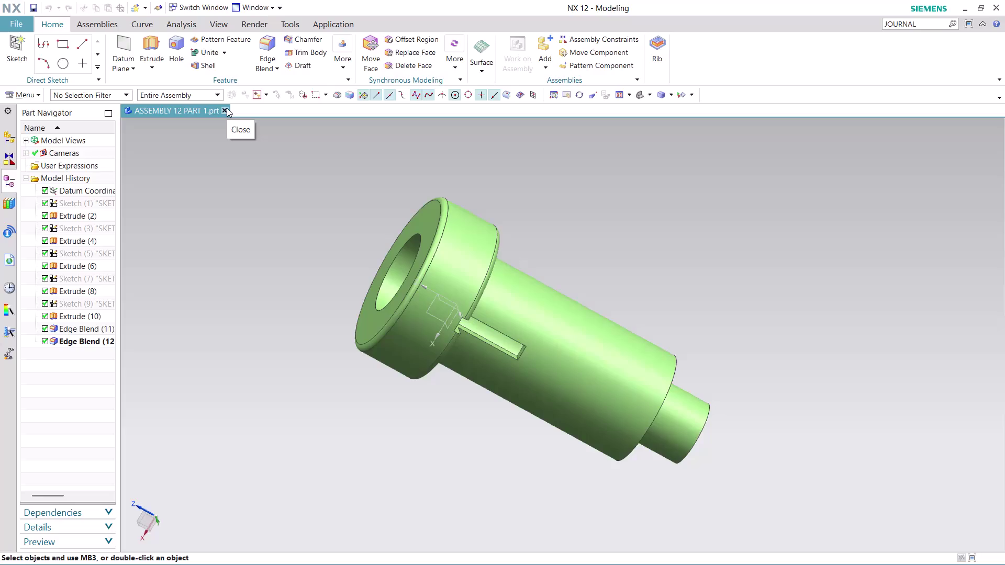
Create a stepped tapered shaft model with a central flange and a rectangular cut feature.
Close the previous shaft part and start Record Journal via Command Finder, dismissing the warning.
click(227, 107)
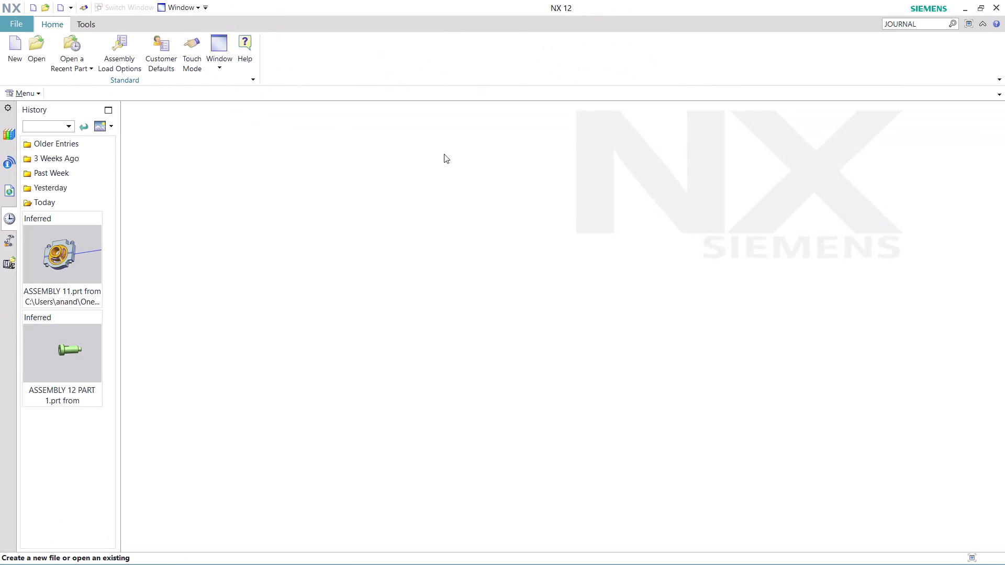
click(925, 20)
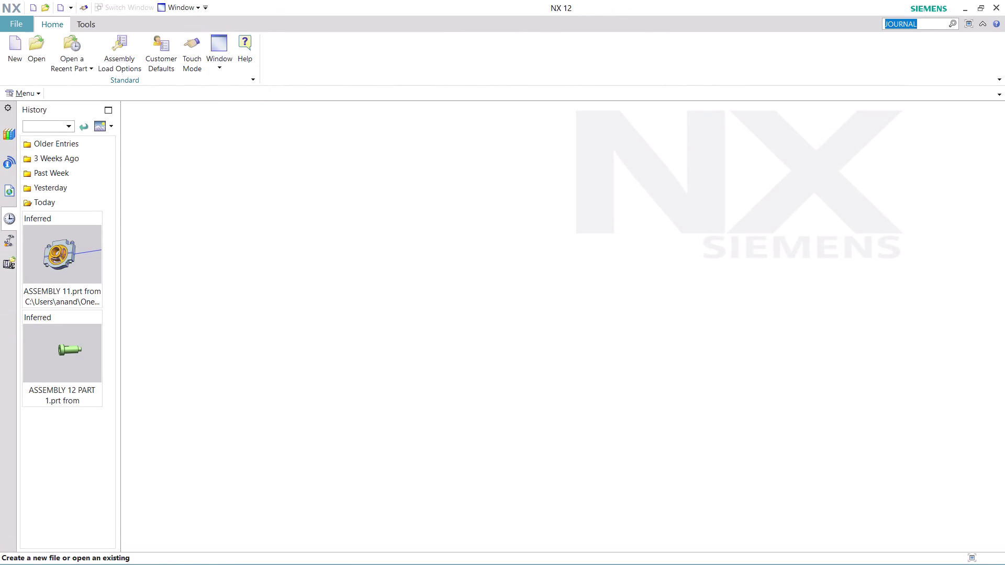
key(Return)
scroll(down, 3)
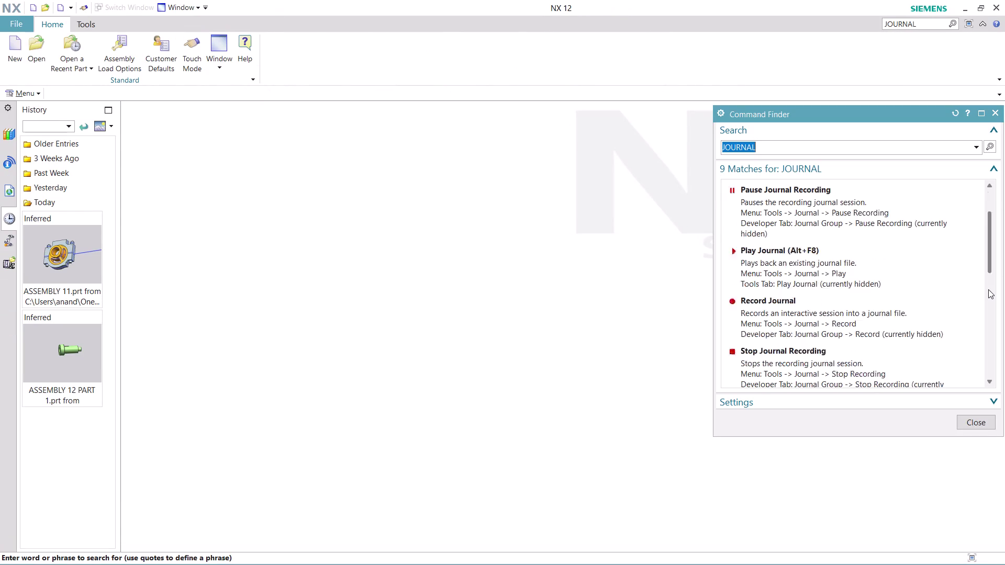
scroll(down, 3)
click(778, 213)
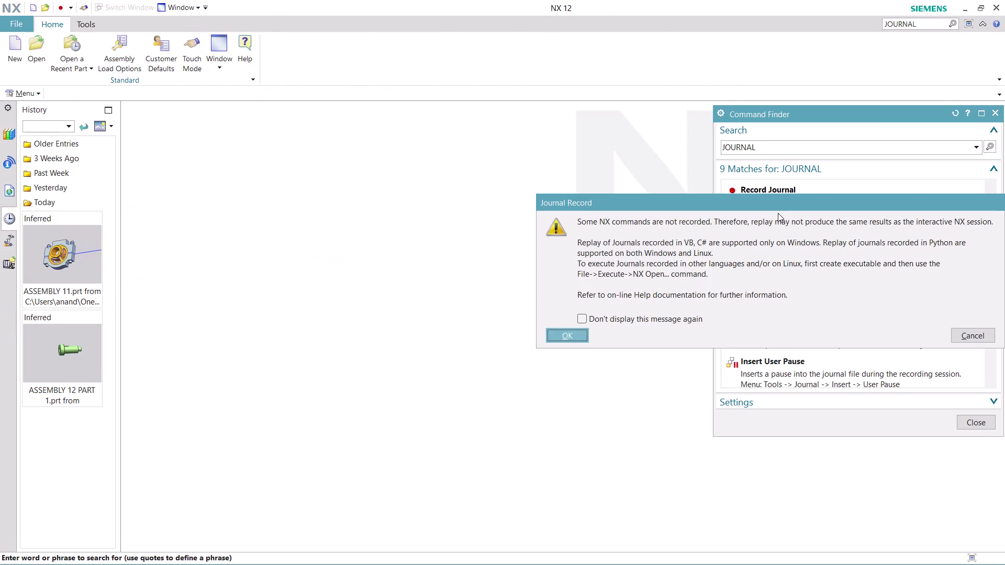
click(557, 332)
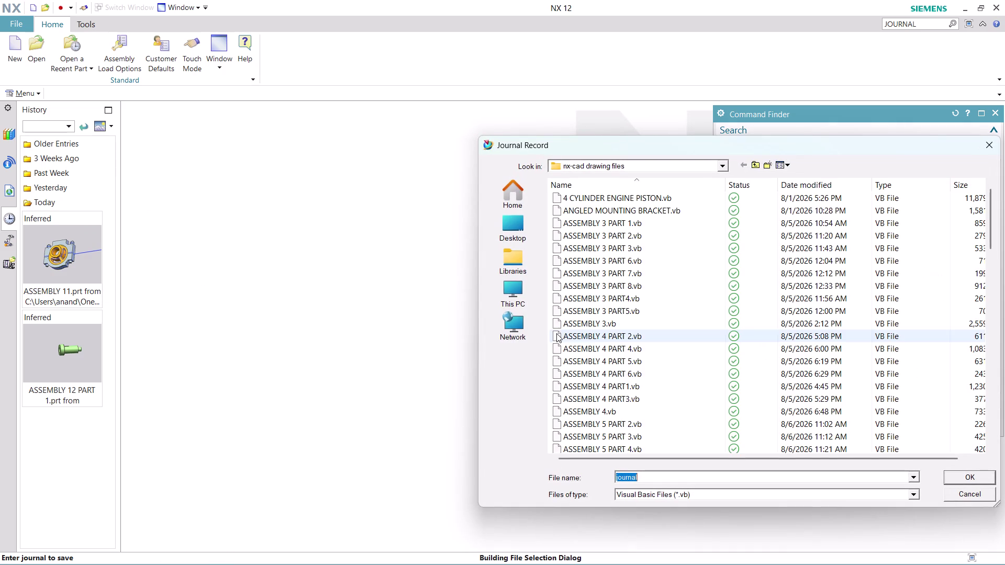
Name the journal file 'ASSEMBLY 12 PART 2' and close the search results.
text(ASS)
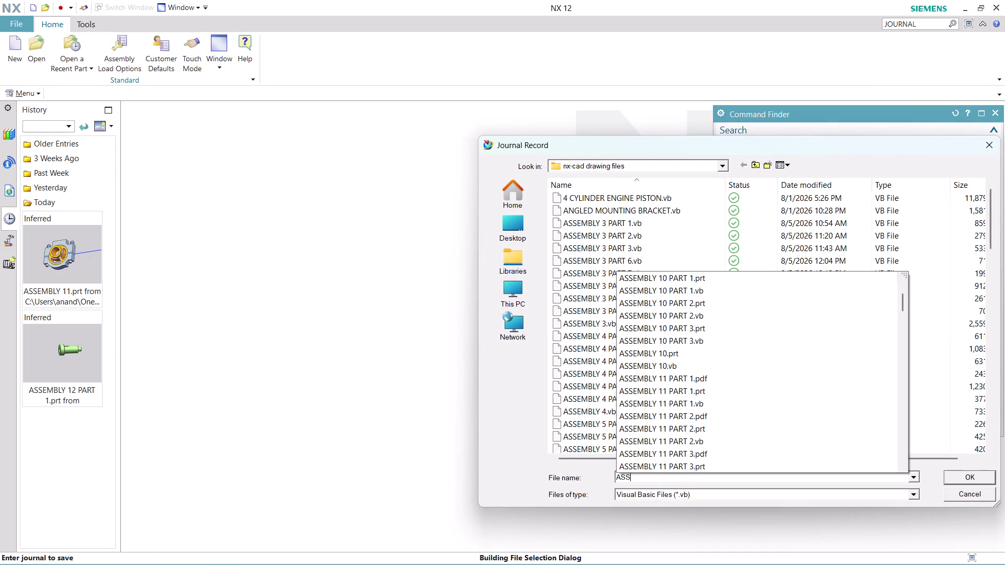
text(EMBLY)
key(space)
text(12)
key(space)
text(P)
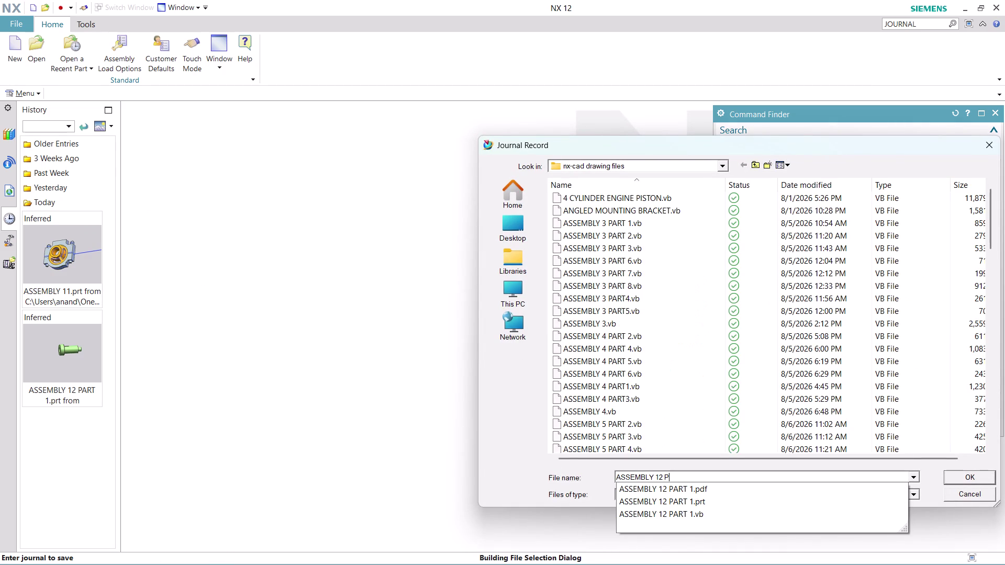
text(ART 2)
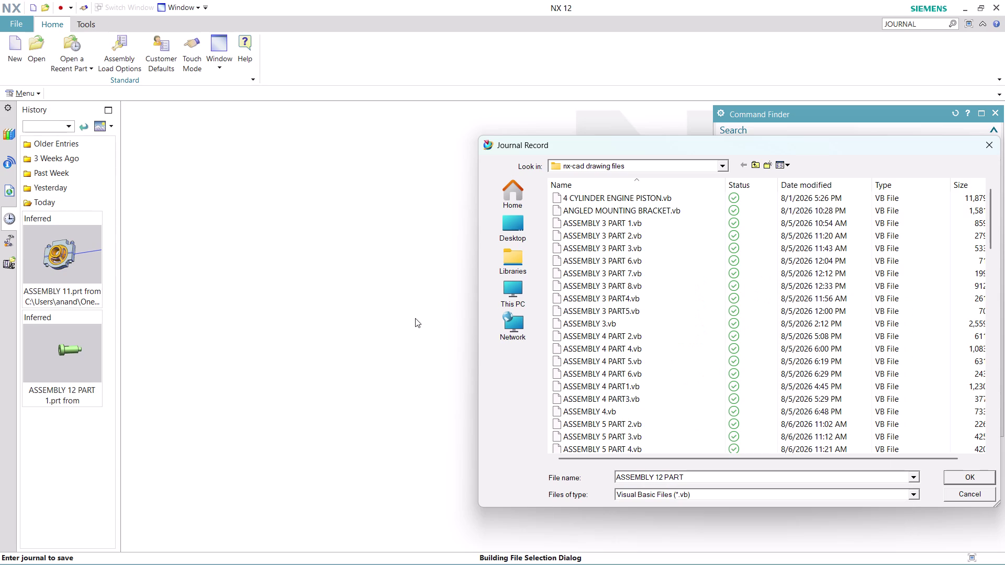
key(Return)
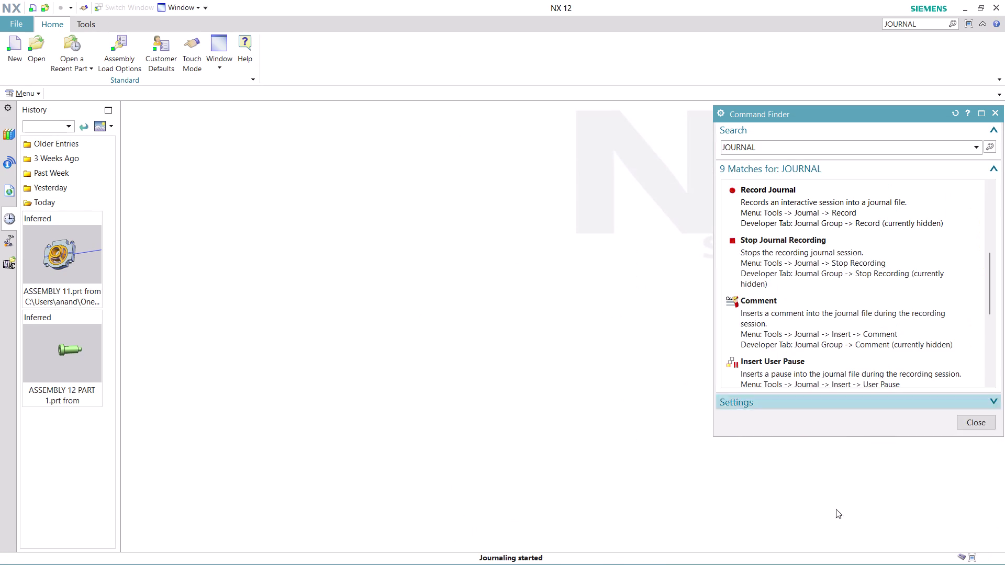
click(993, 421)
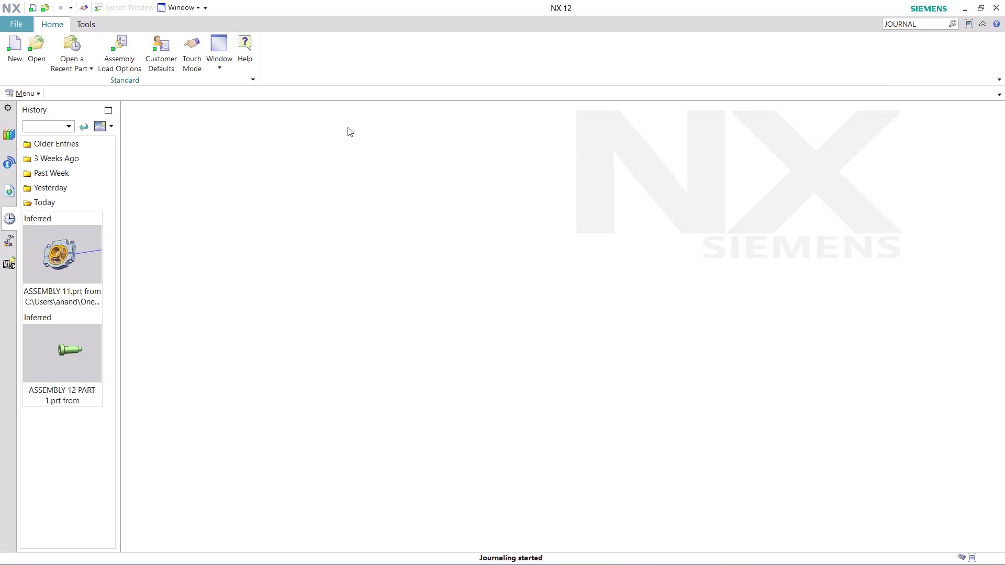
Create new millimetre part model8 from the Model template.
click(15, 54)
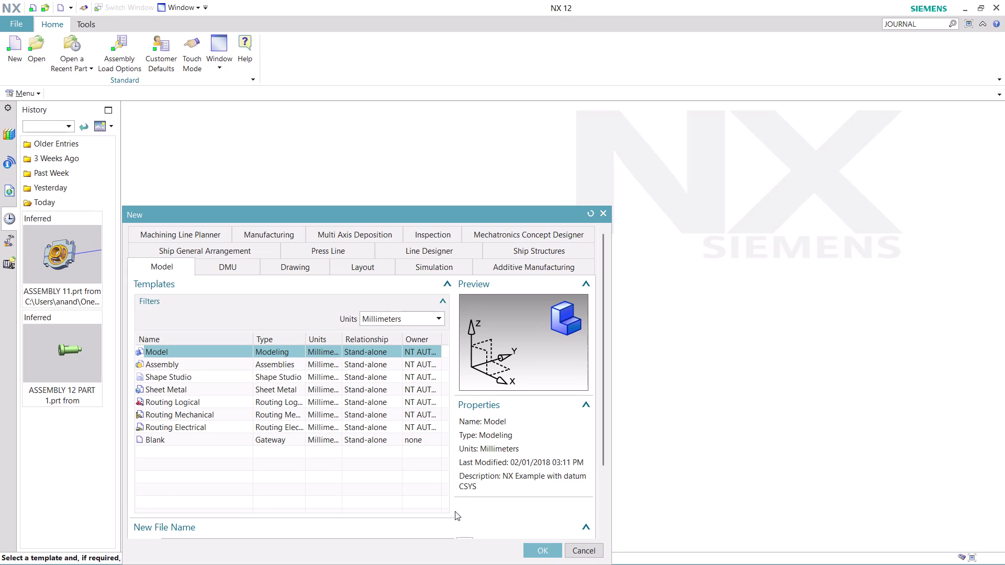
click(537, 549)
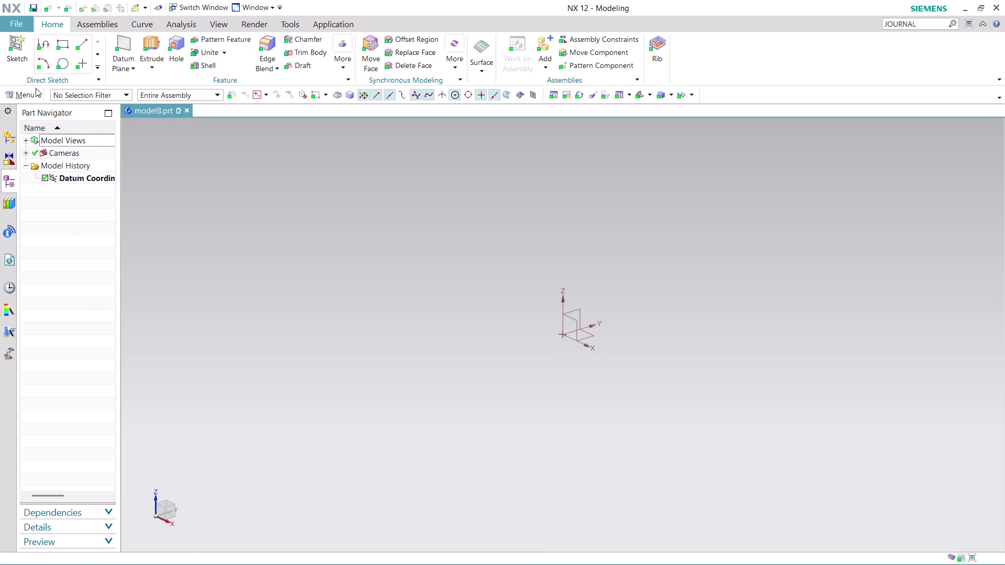
click(34, 94)
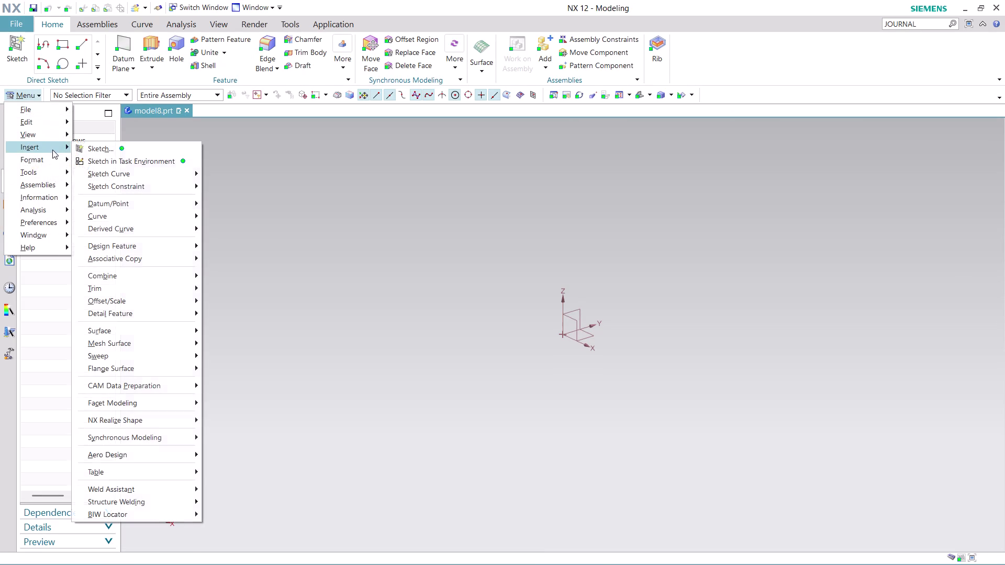
Place a new sketch on the XY plane, Y-axis oriented, origin at 0,0,0.
click(106, 160)
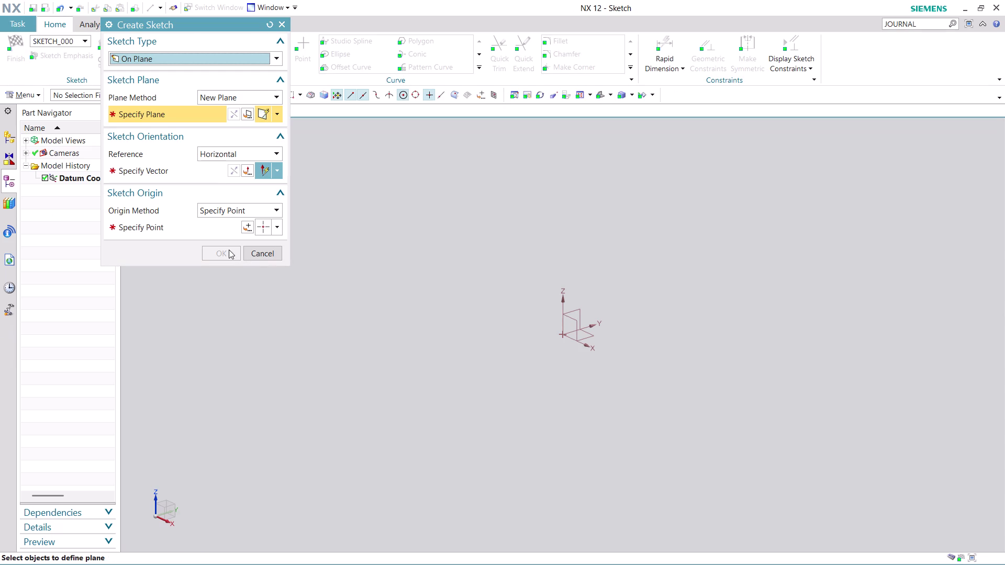
click(593, 338)
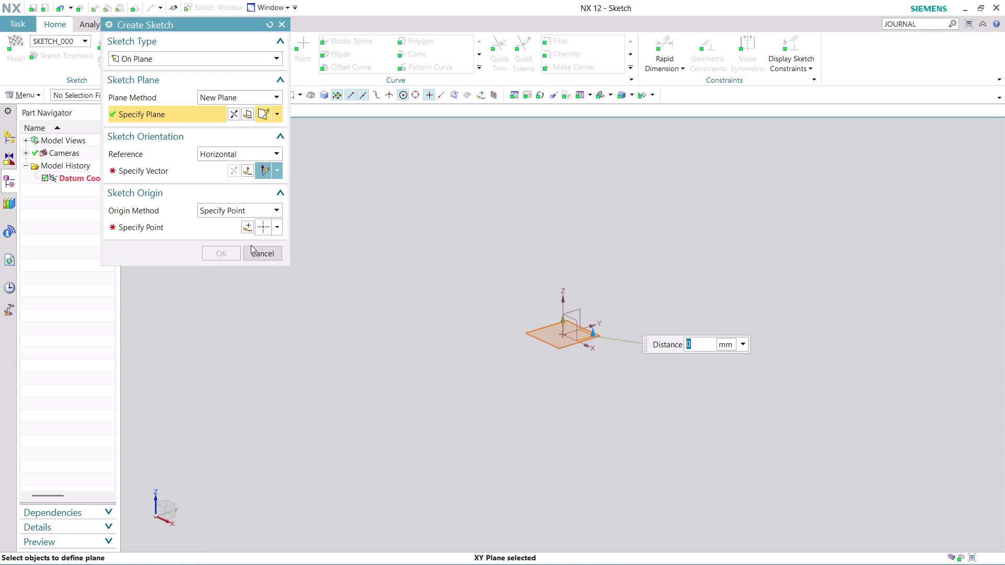
click(206, 176)
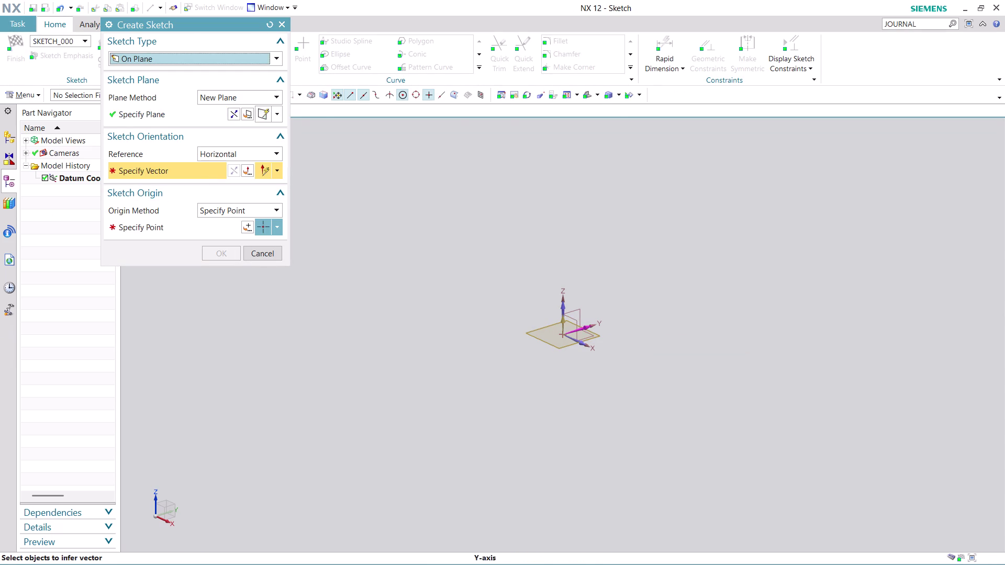
click(587, 329)
click(243, 229)
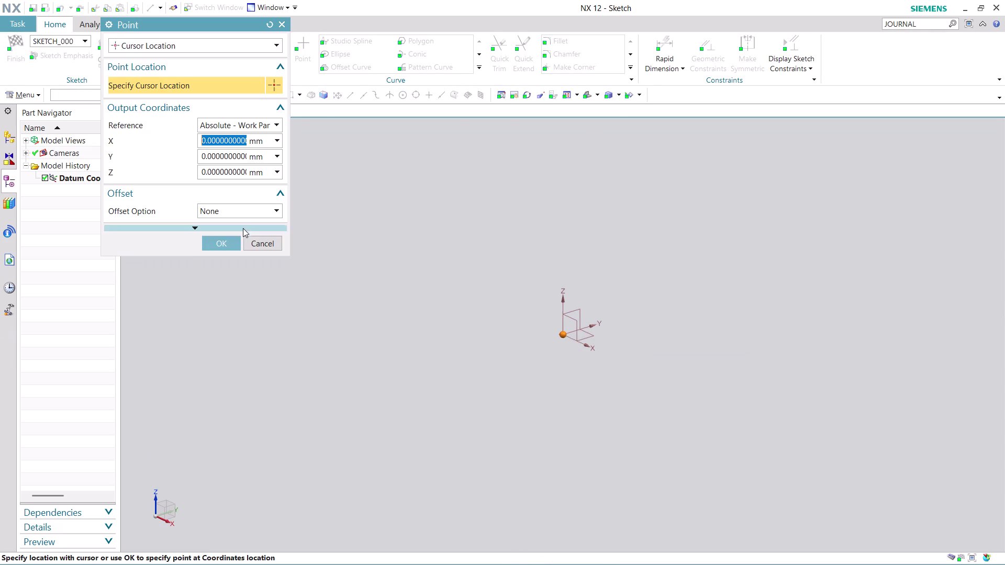
click(237, 244)
click(228, 250)
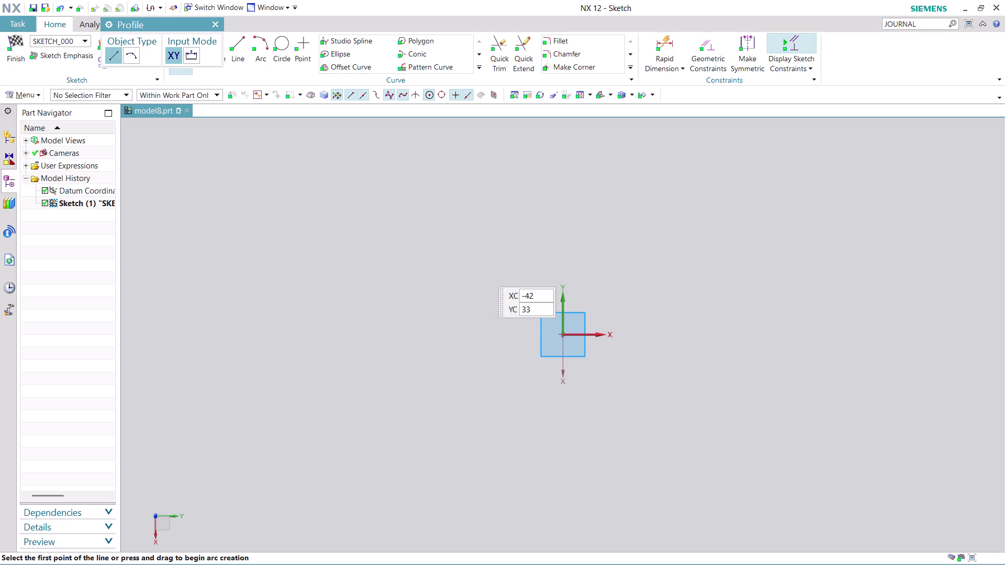
Draw a 44 mm diameter circle centred on the origin and finish the sketch.
click(287, 48)
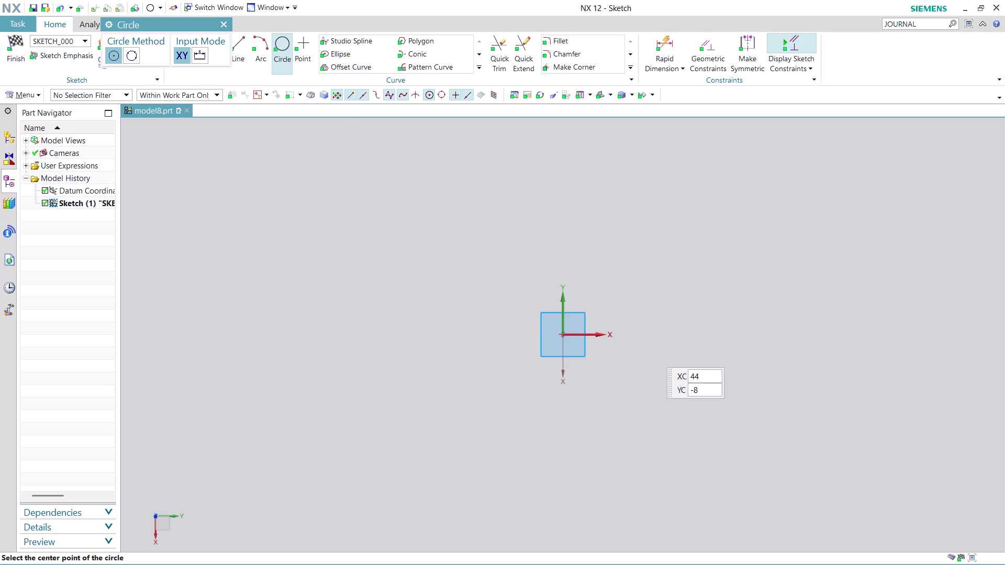
click(563, 335)
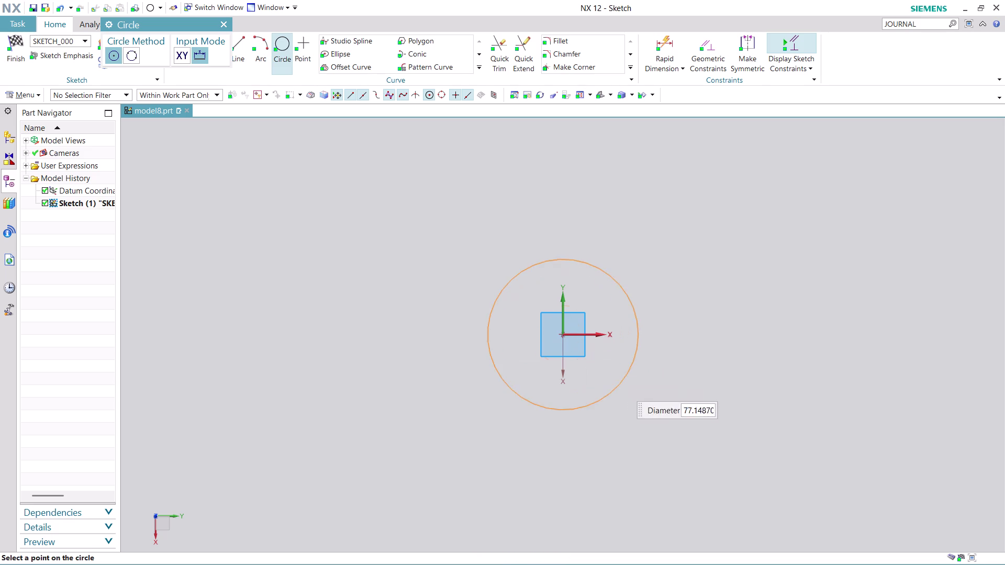
text(44)
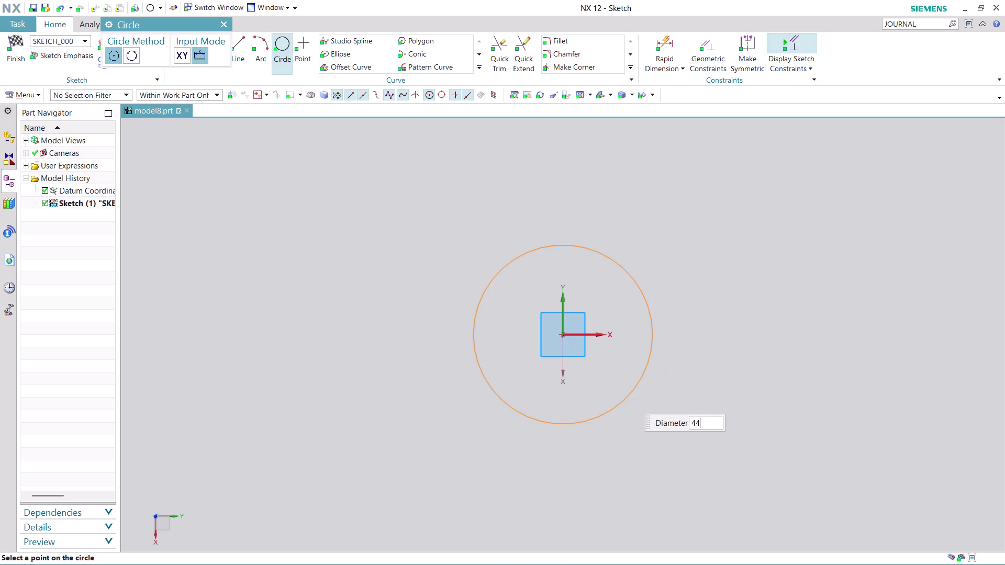
key(Return)
key(Escape)
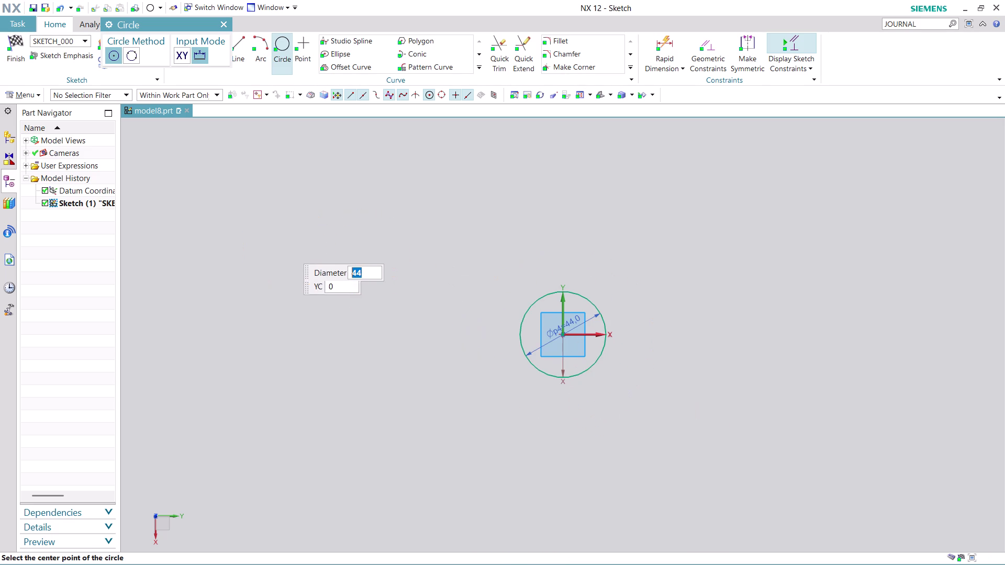
click(8, 60)
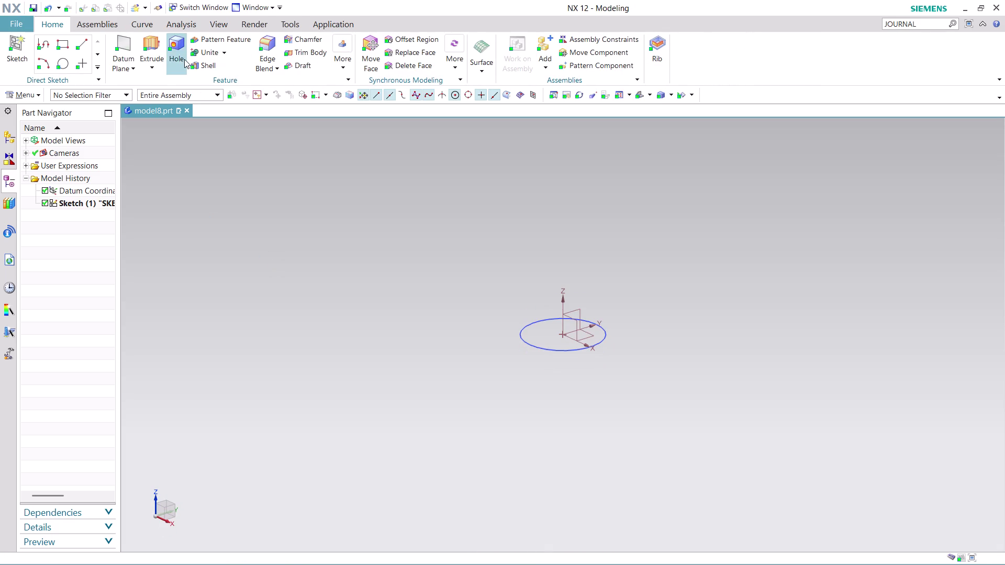
click(153, 41)
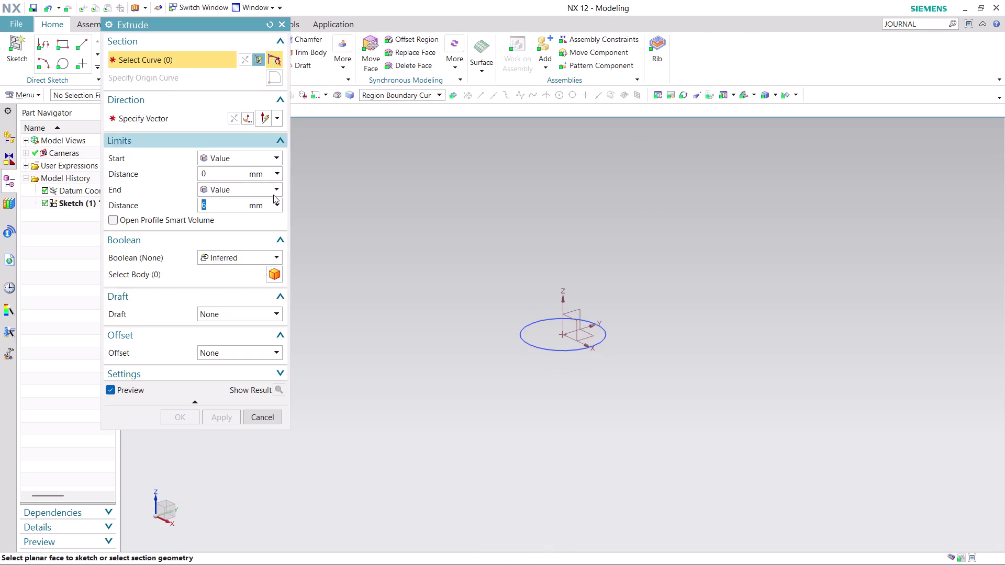
Extrude the 44 mm circle with length 12 into a disc, then orbit to view its top.
click(541, 335)
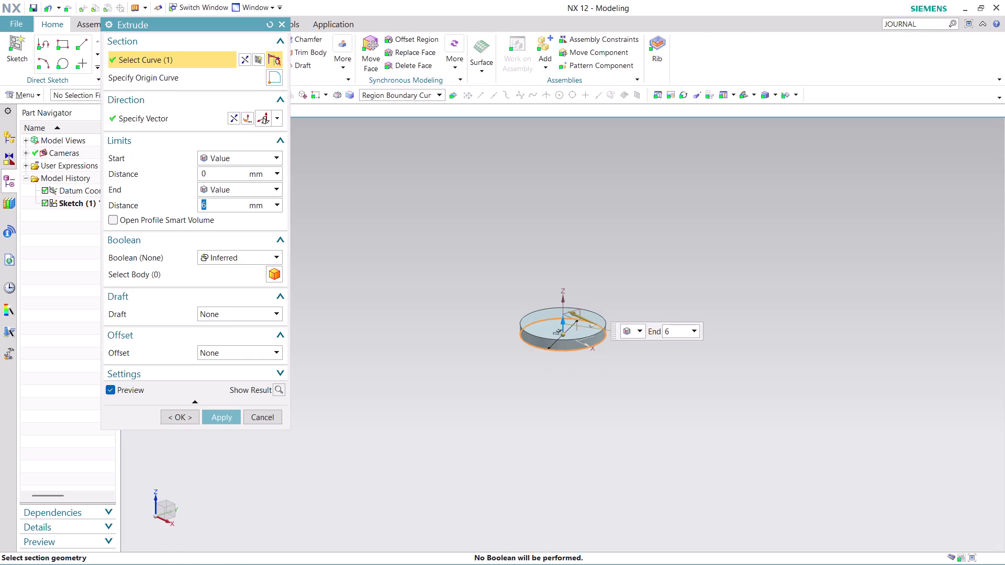
text(12)
click(233, 417)
click(256, 417)
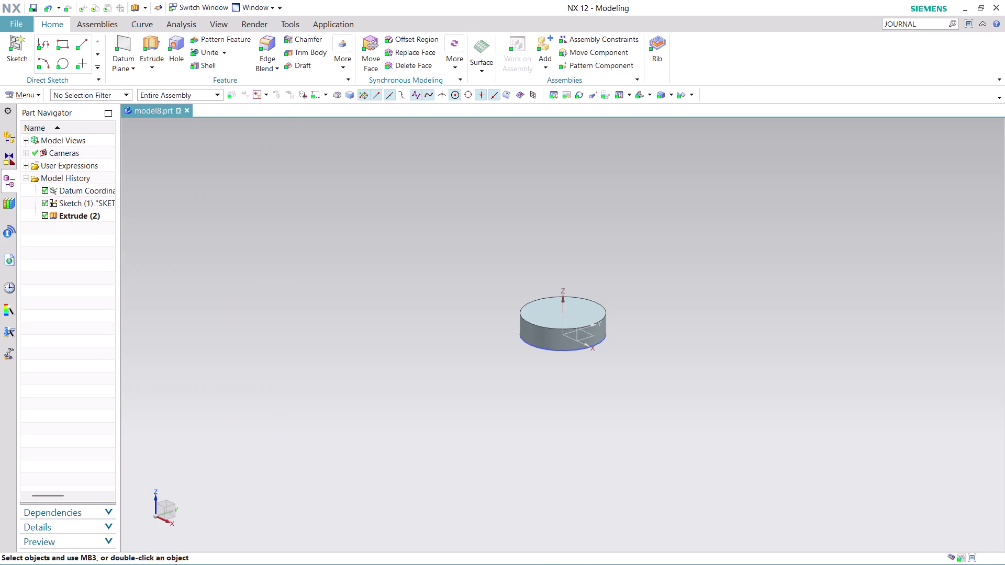
middle_drag(657, 346, 667, 243)
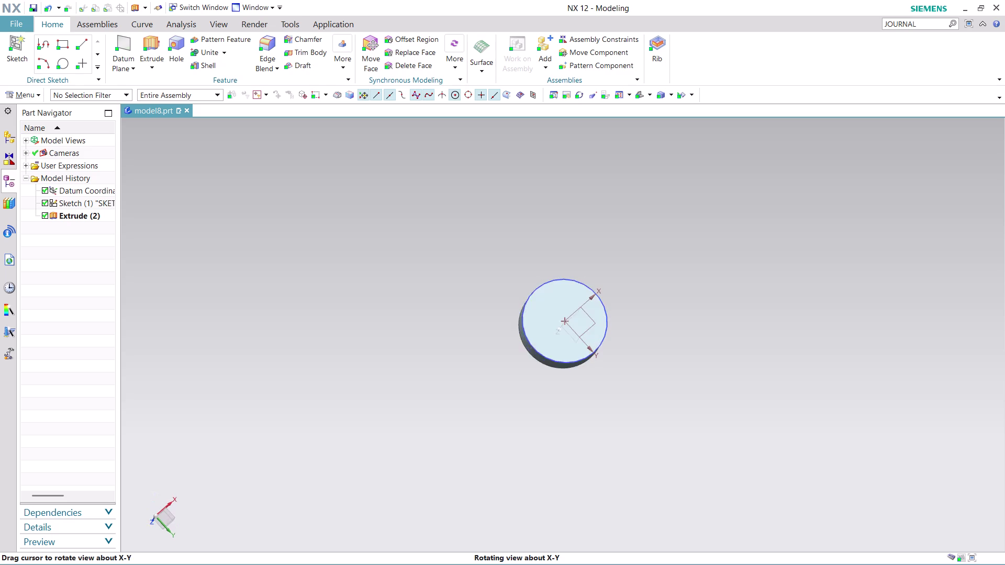
Zoom onto the disc's top face and start the Direct Sketch circle command.
middle_drag(667, 242, 668, 235)
scroll(up, 3)
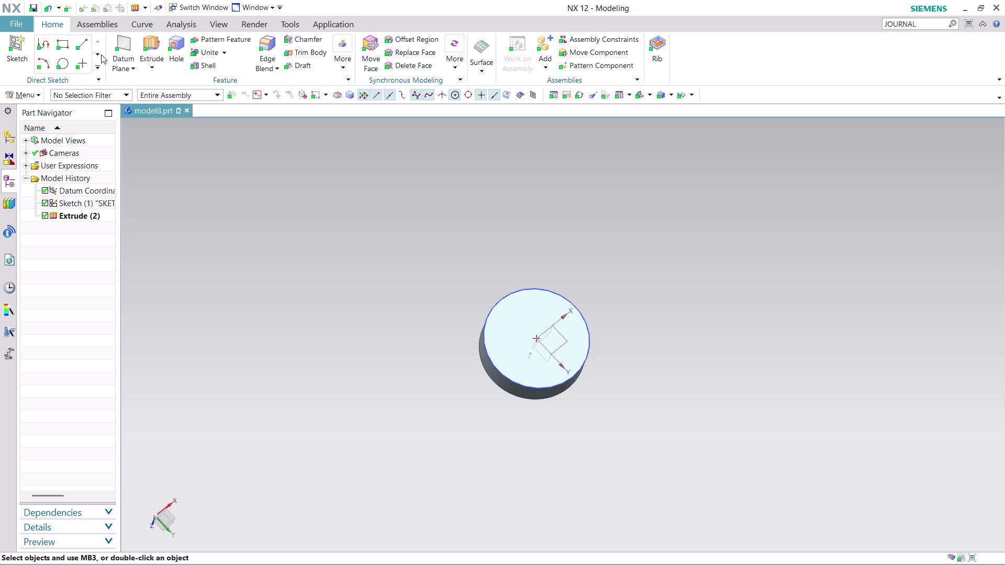
click(62, 61)
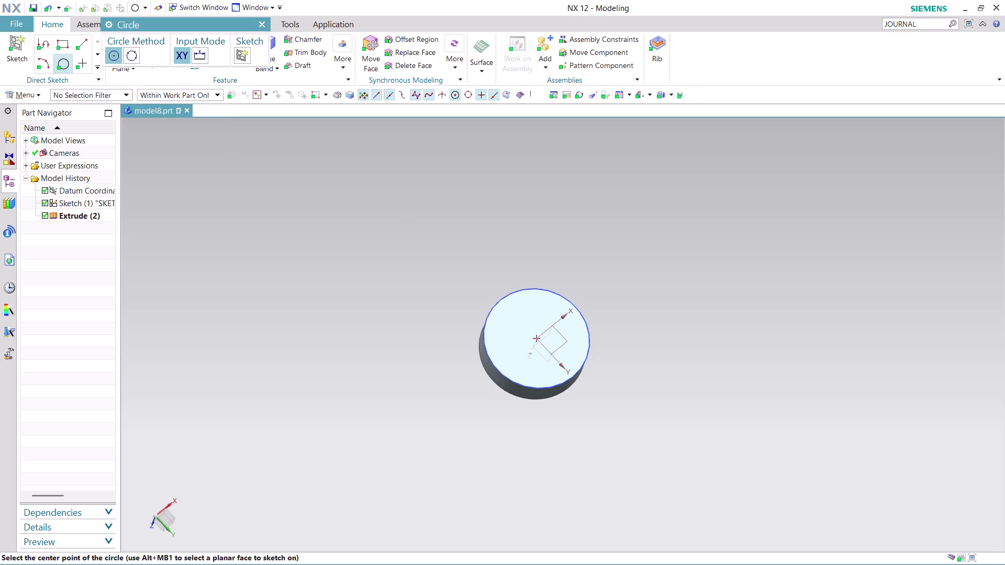
On the disc's top face, draw a 32 mm circle at the origin and finish Sketch (3).
scroll(up, 3)
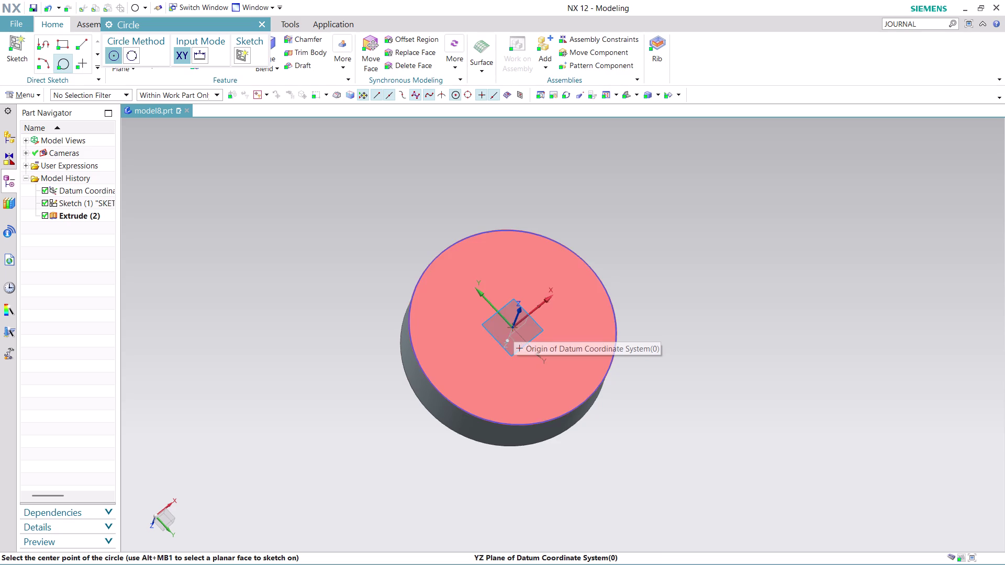
click(514, 328)
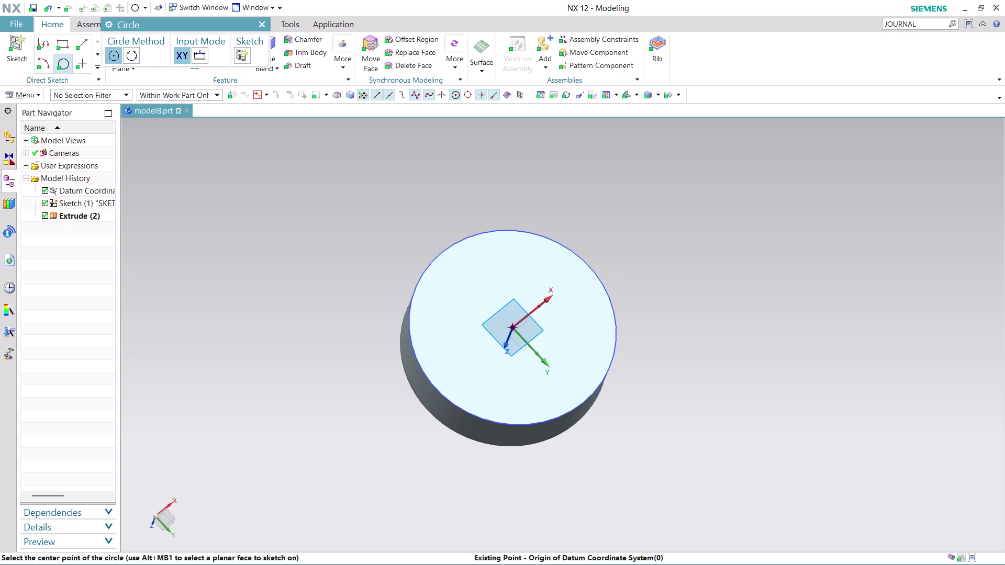
click(572, 340)
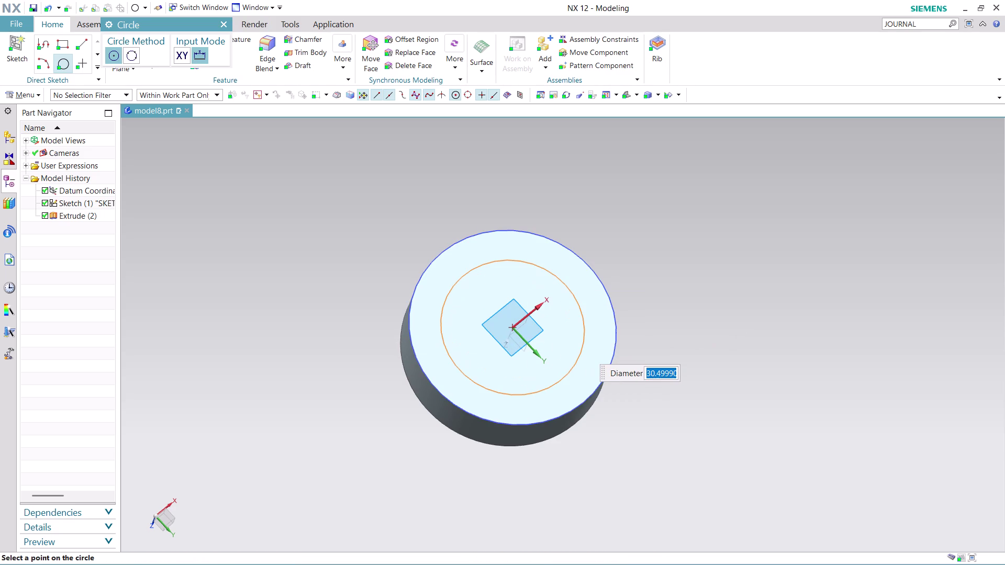
text(32)
key(Return)
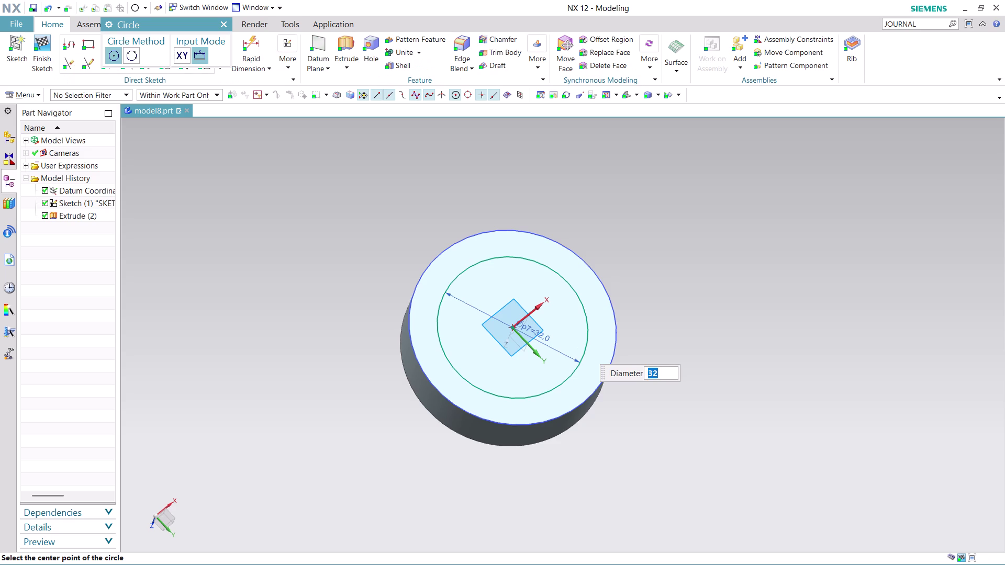
key(Escape)
key(Escape)
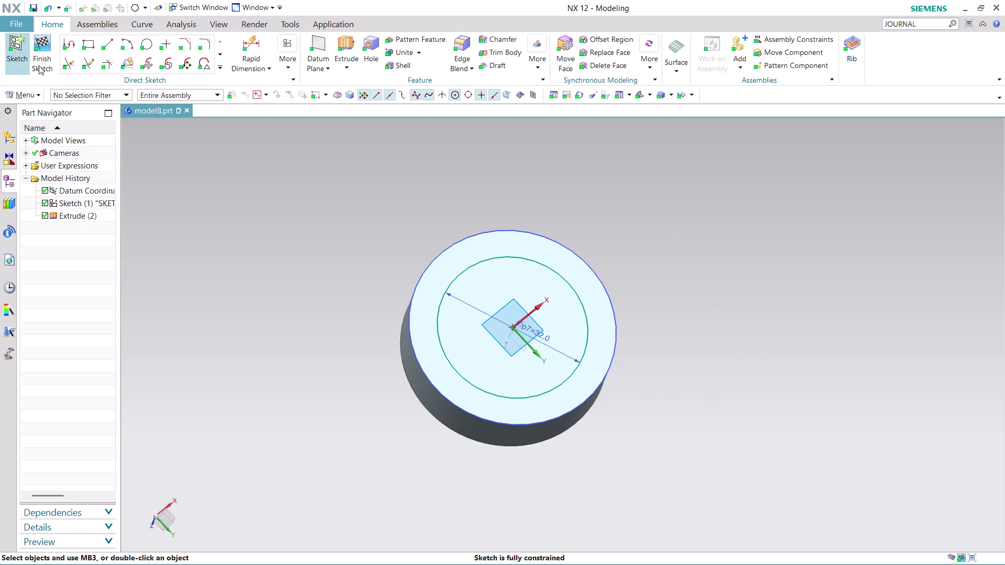
click(48, 62)
Extrude the 32 mm circle to distance 89-12 (77 mm), united with the disc.
click(156, 52)
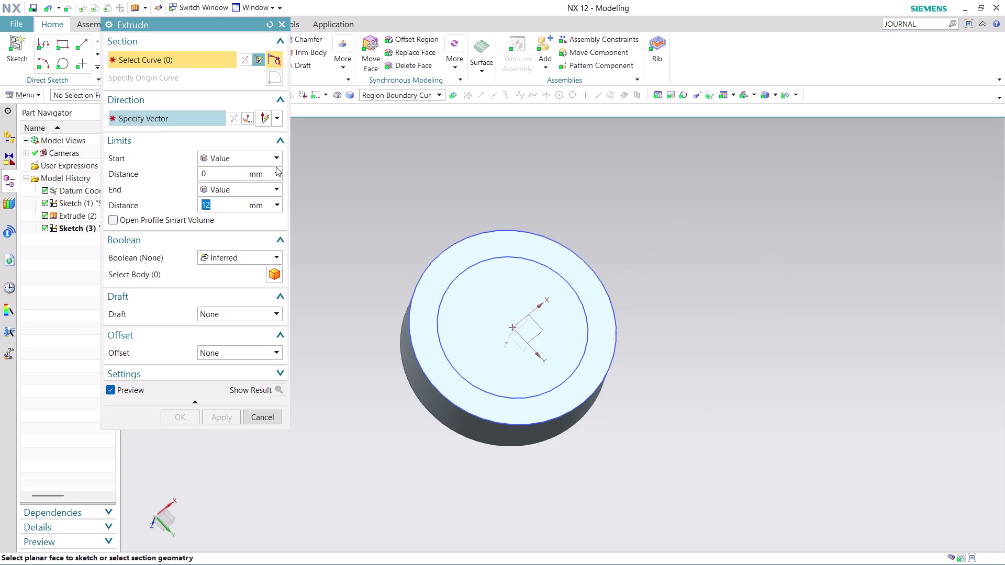
click(494, 332)
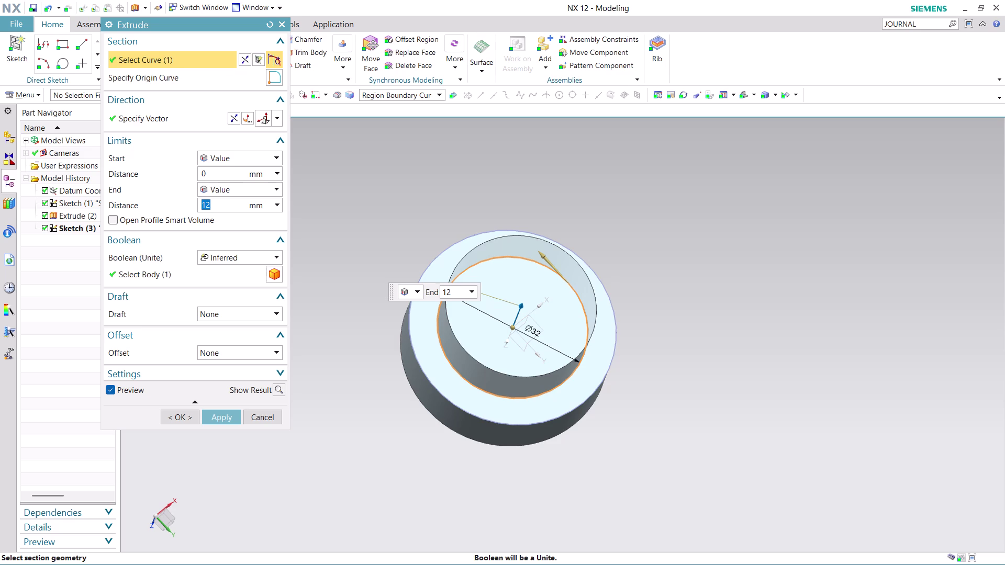
text(89-1)
text(2)
key(Return)
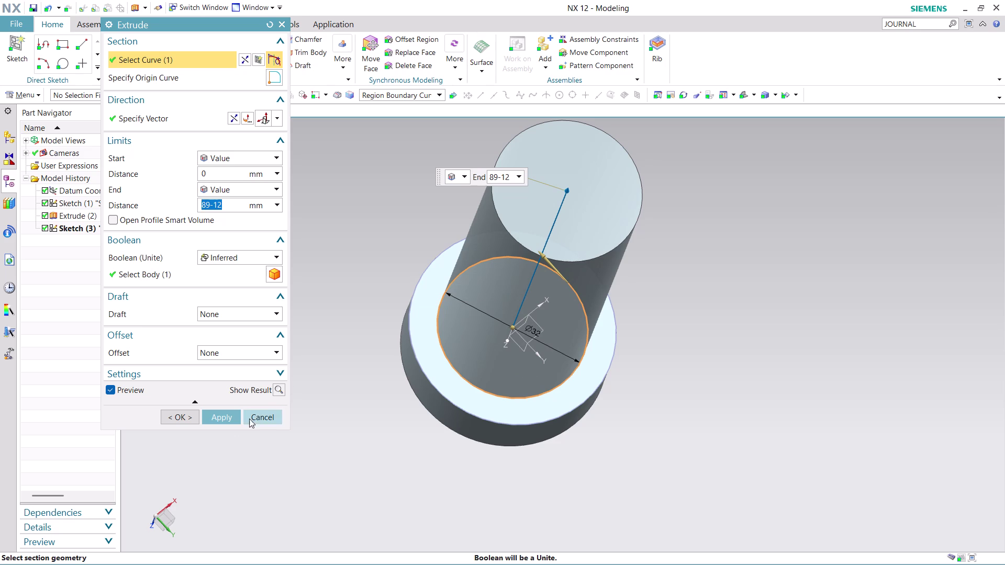
click(232, 416)
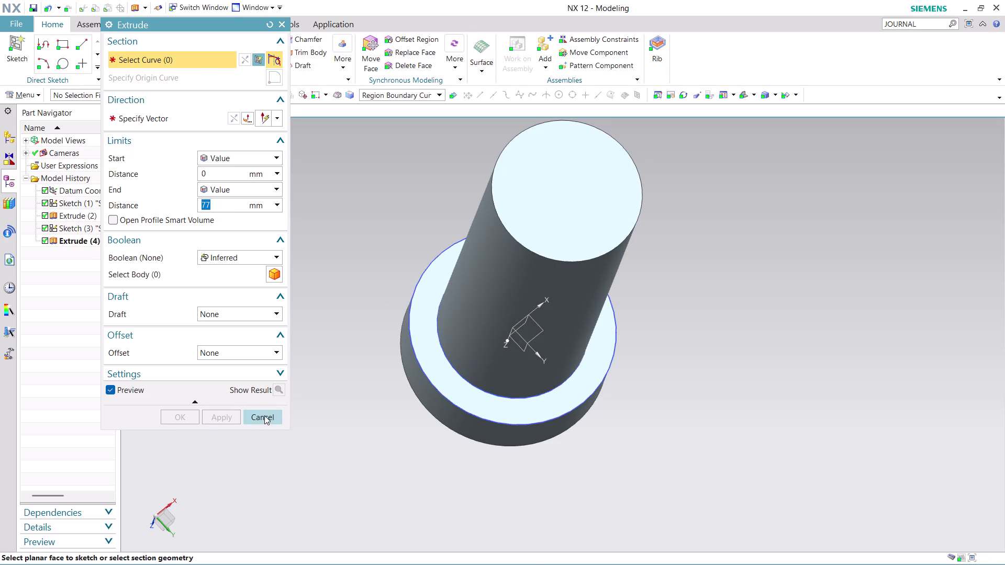
Cancel the Extrude dialog and orbit the shaft so the flange end faces the viewer.
click(264, 416)
middle_drag(718, 229, 755, 281)
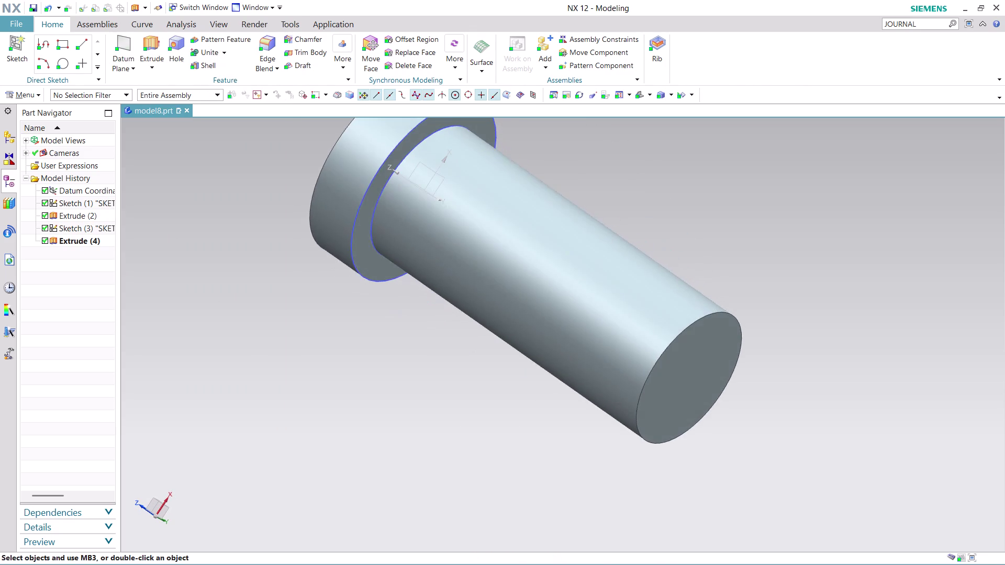
scroll(down, 3)
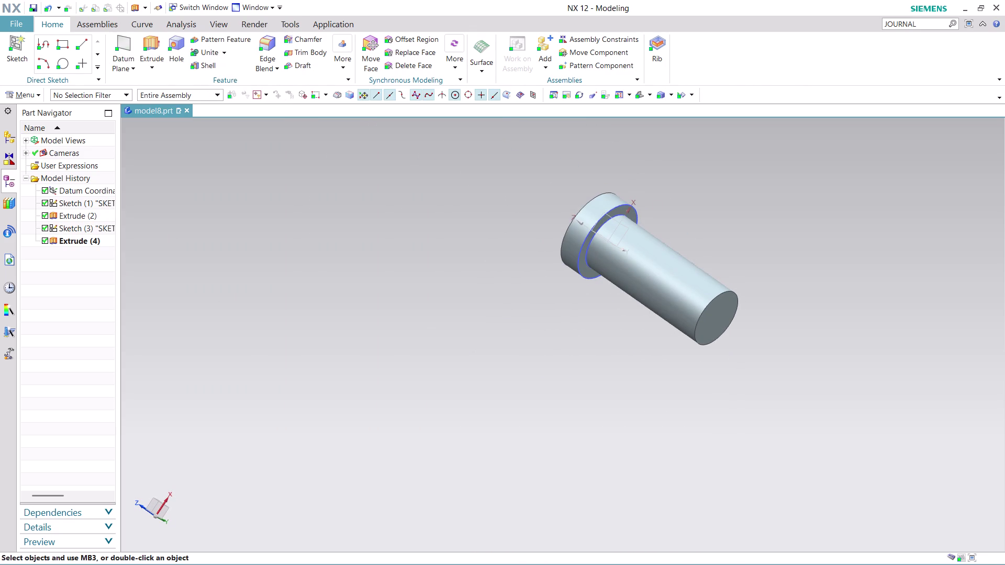
scroll(down, 3)
scroll(up, 3)
middle_drag(693, 238, 708, 304)
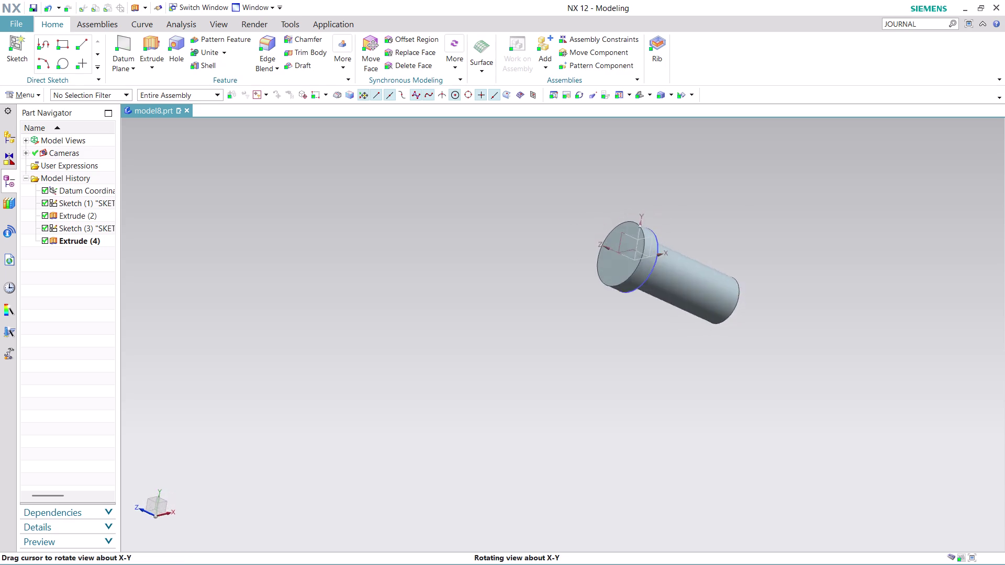
middle_drag(709, 304, 710, 329)
scroll(up, 3)
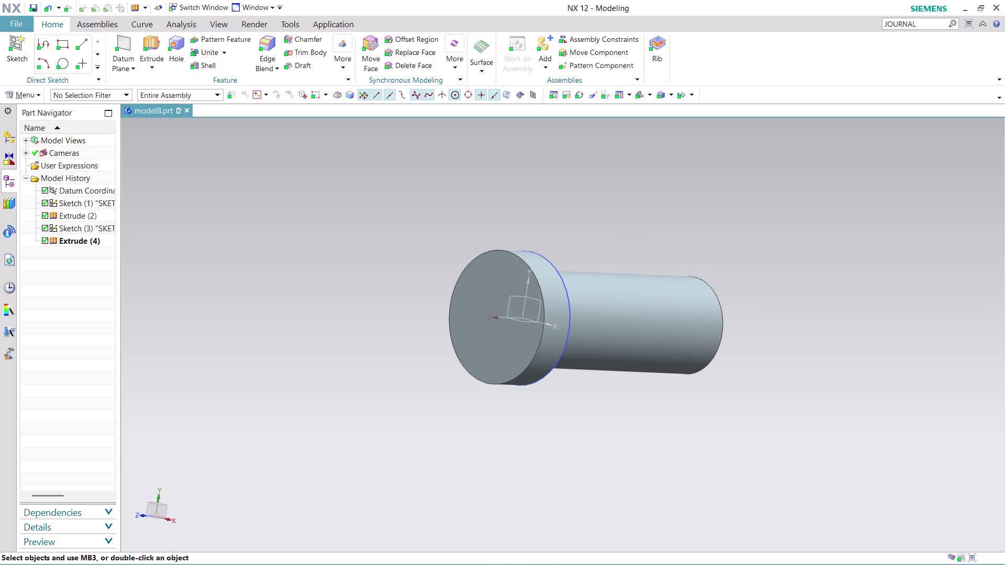
click(31, 90)
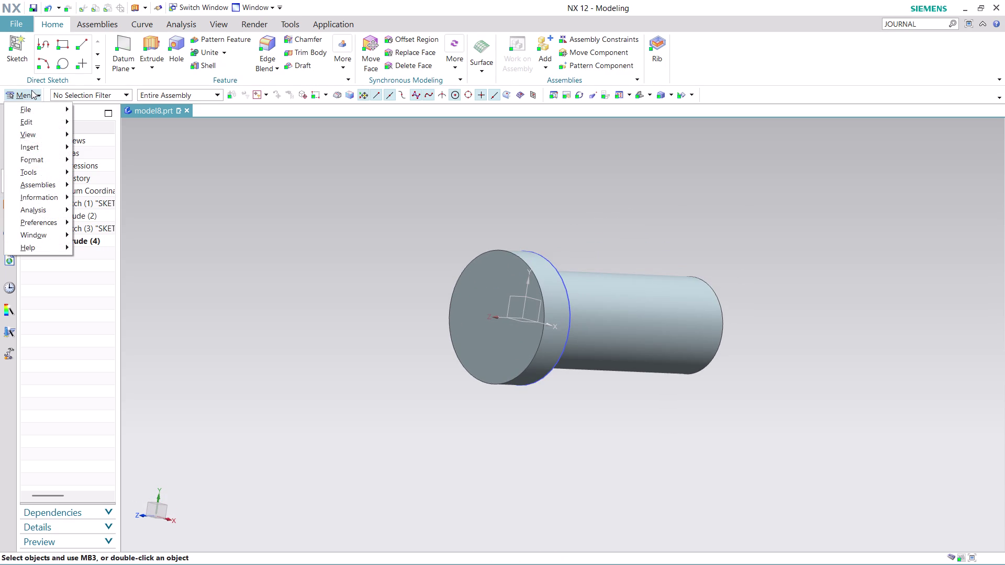
Place Sketch (5) on the flange end face, horizontally oriented, origin at 0,0,0.
click(122, 160)
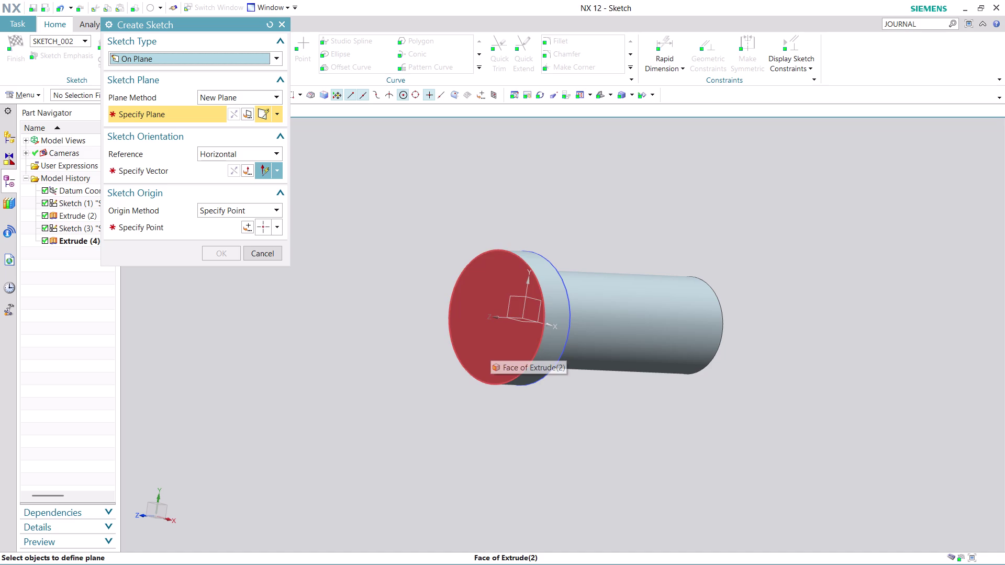
click(490, 347)
click(179, 171)
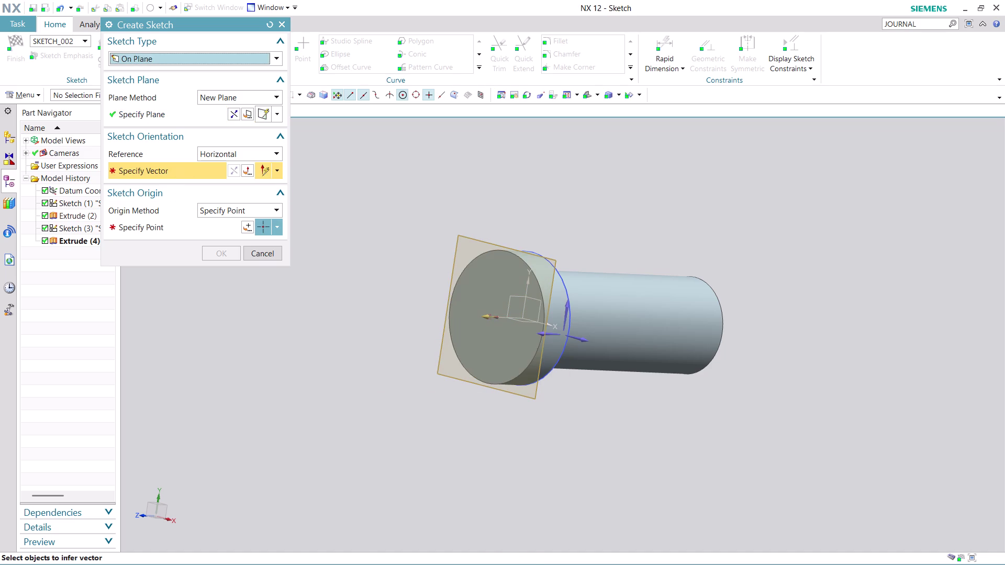
click(573, 338)
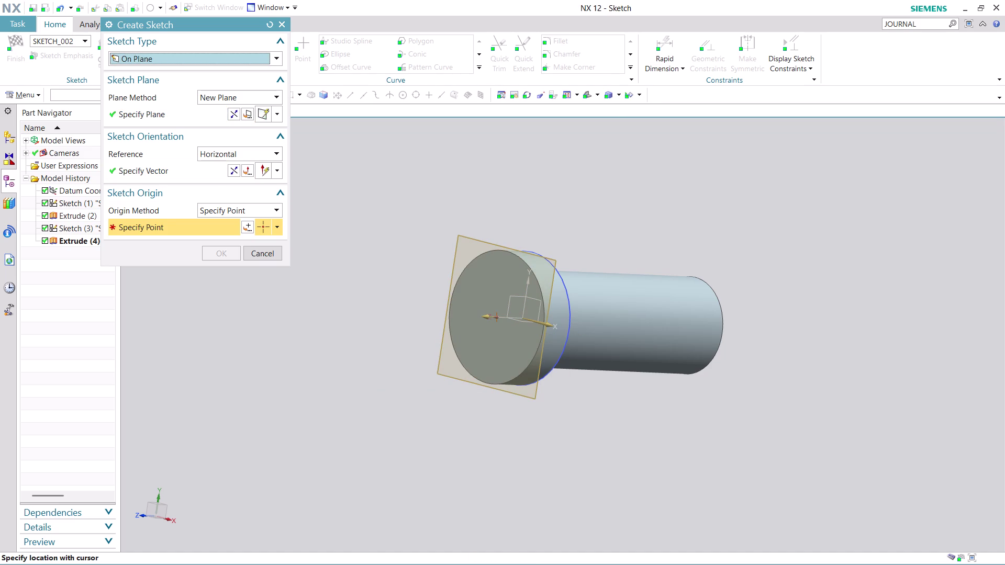
click(244, 229)
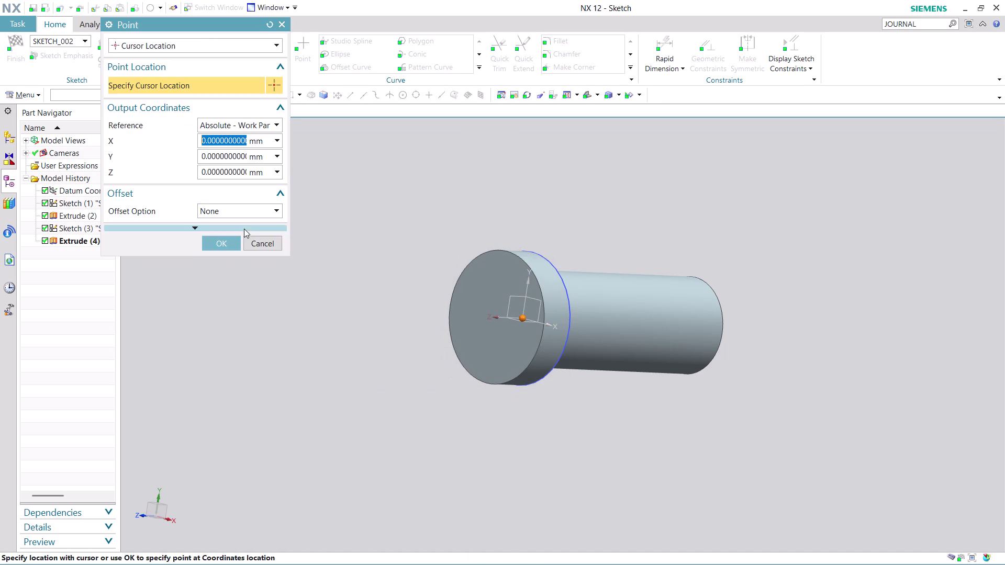
click(231, 244)
click(222, 249)
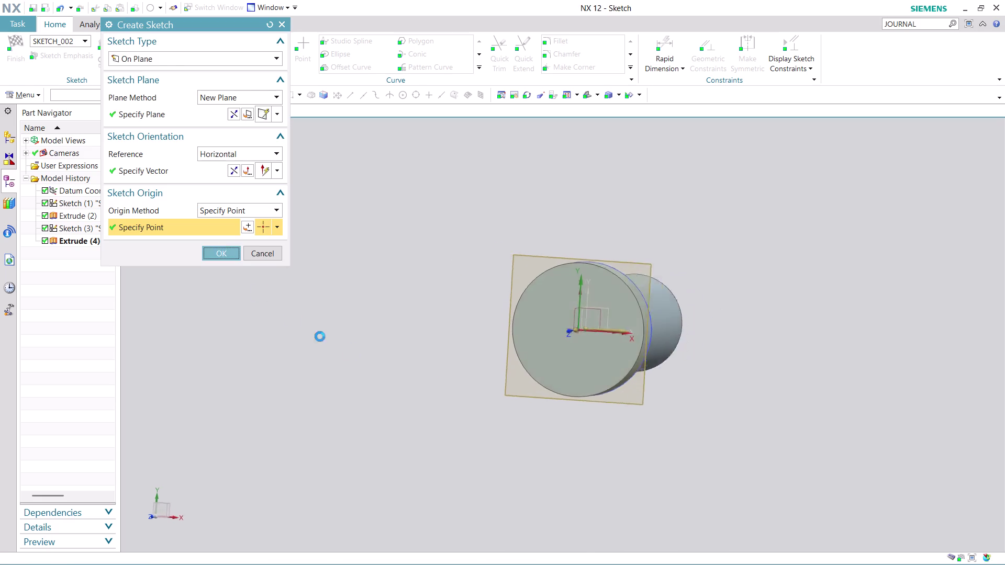
scroll(up, 3)
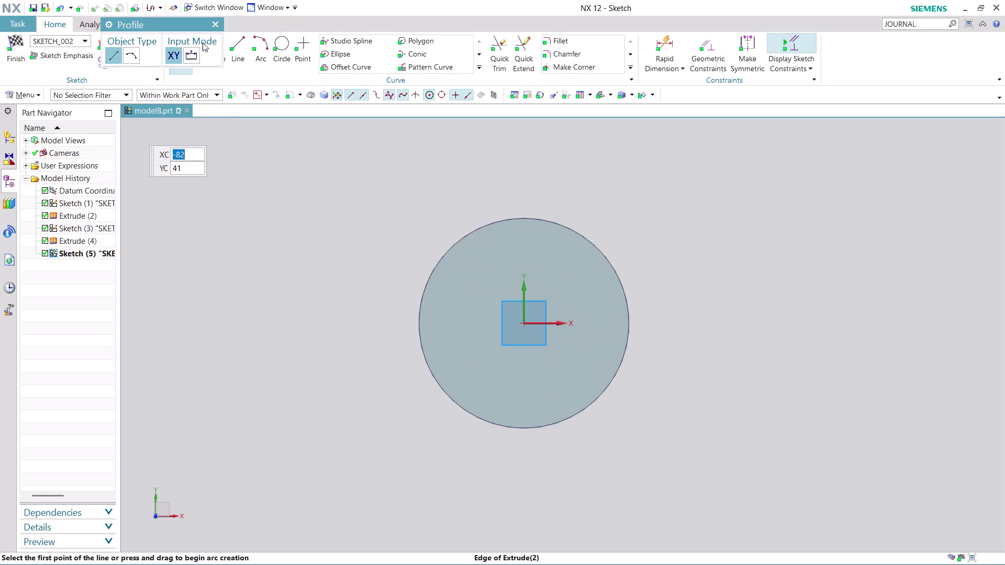
Draw a 25 mm diameter circle centred on the flange face and finish the sketch.
click(283, 39)
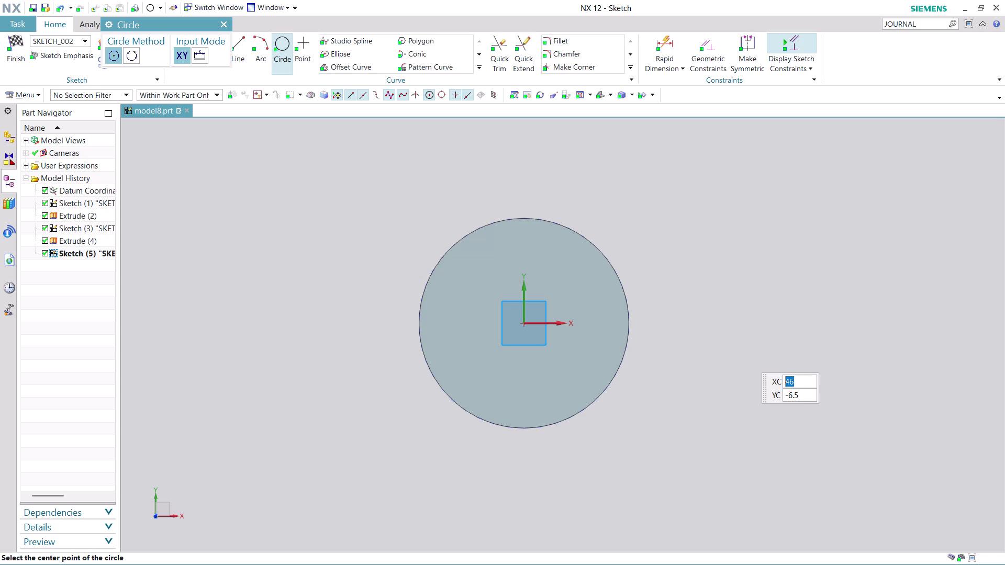
scroll(up, 3)
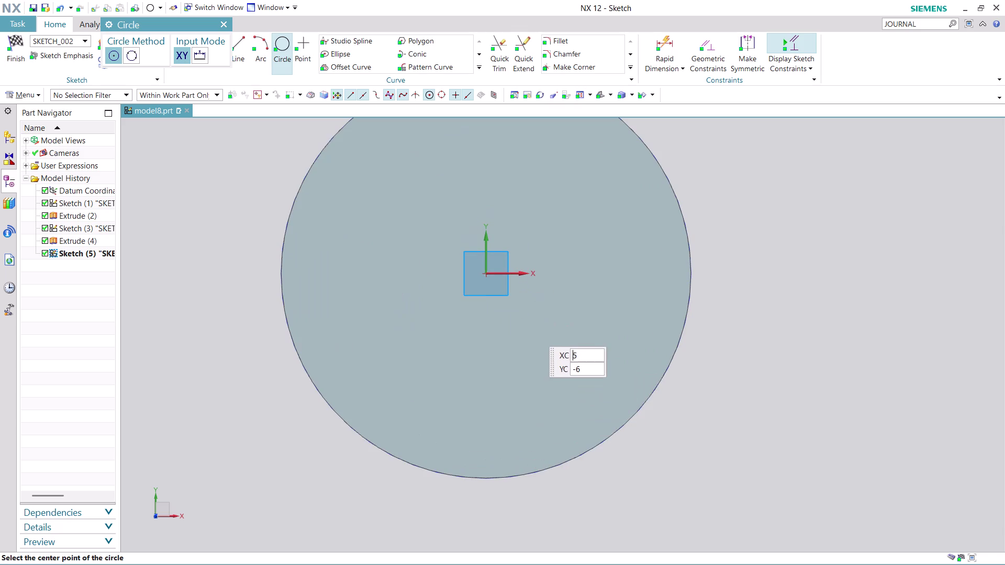
click(486, 272)
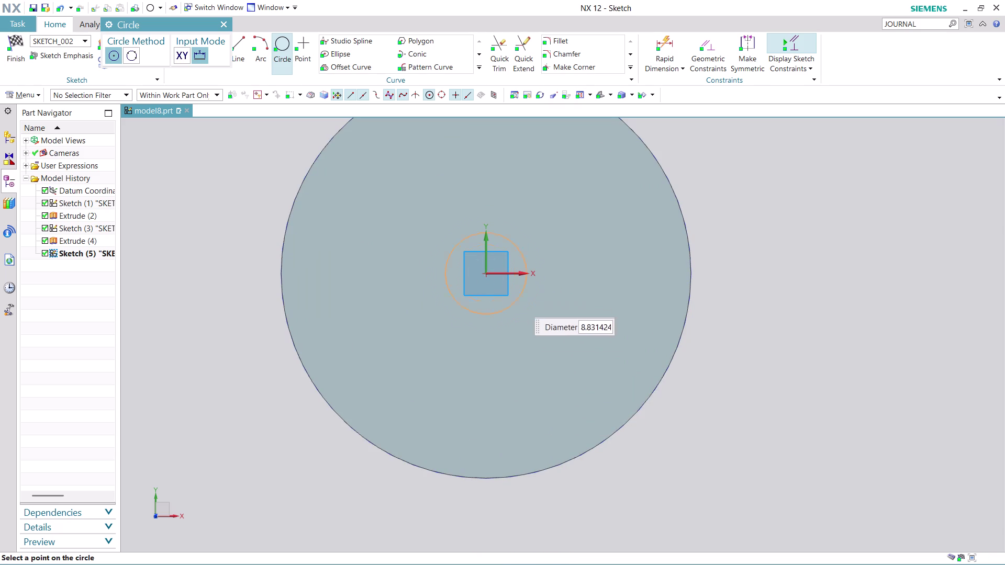
text(25)
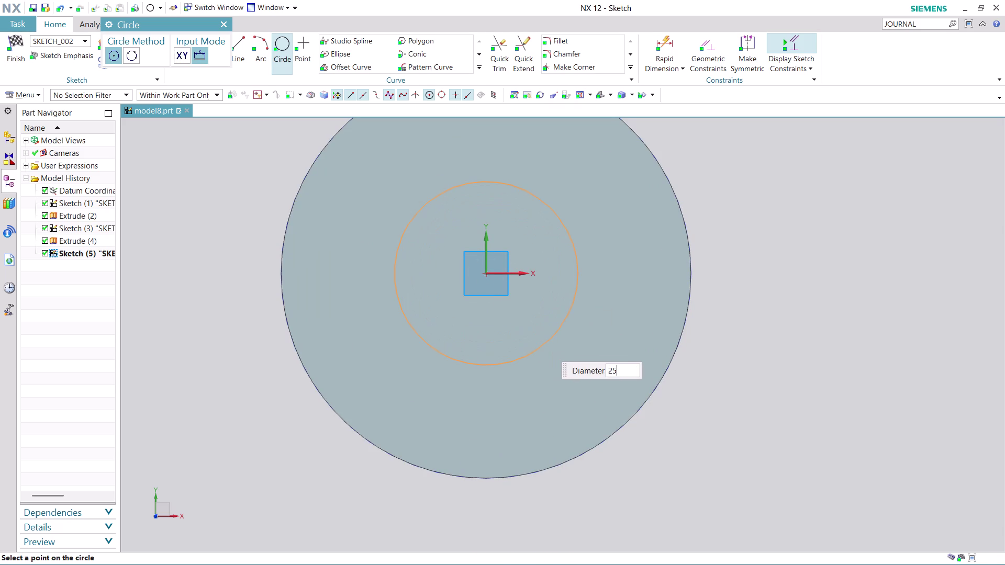
key(Return)
key(Escape)
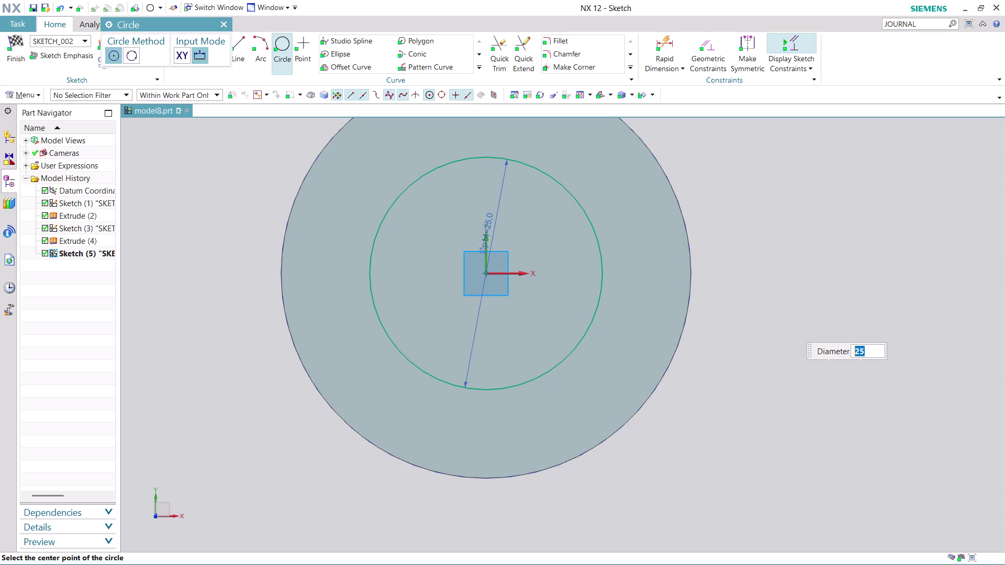
key(Escape)
click(13, 69)
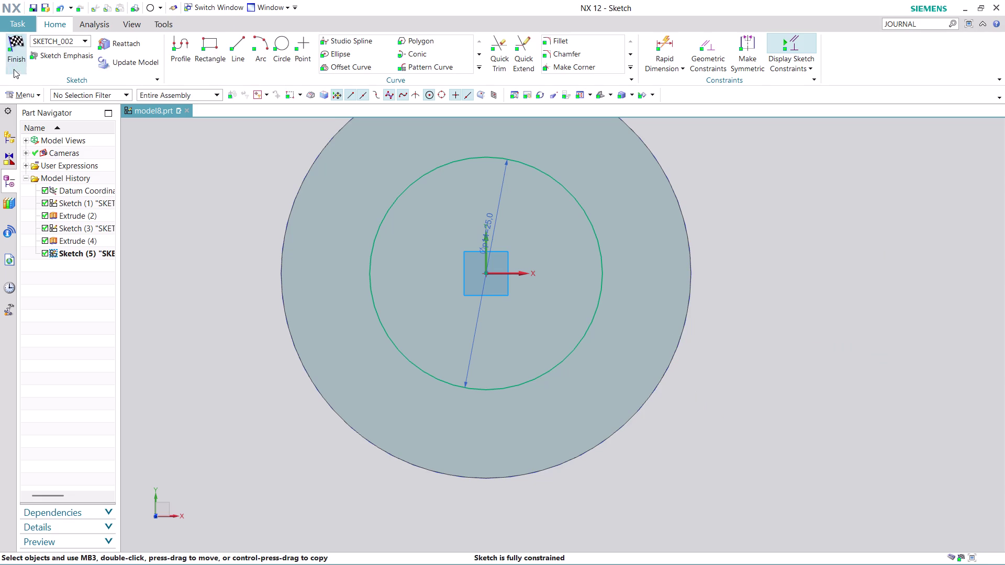
click(151, 39)
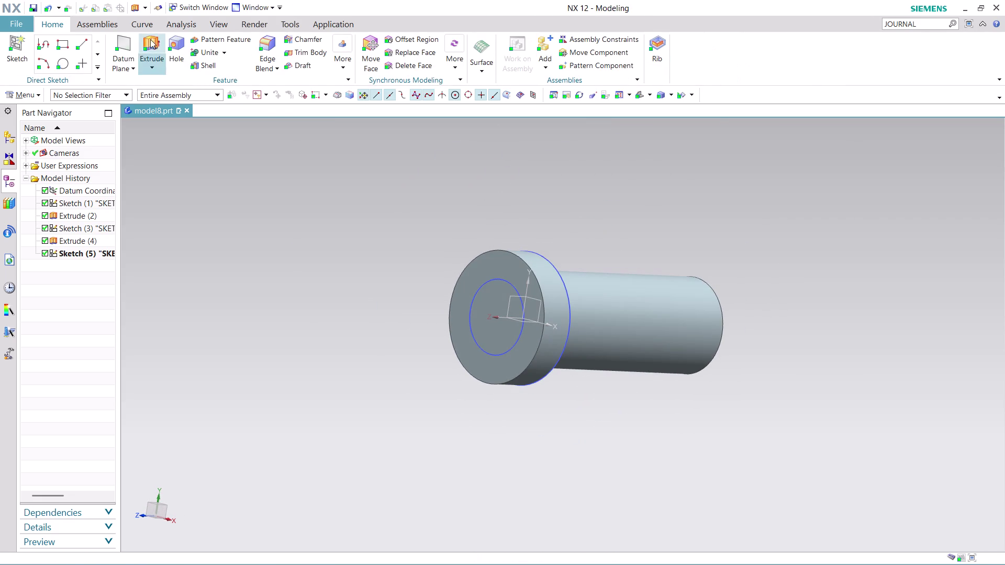
Extrude the 25 mm circle 25 mm from the flange face, uniting it with the shaft.
click(489, 336)
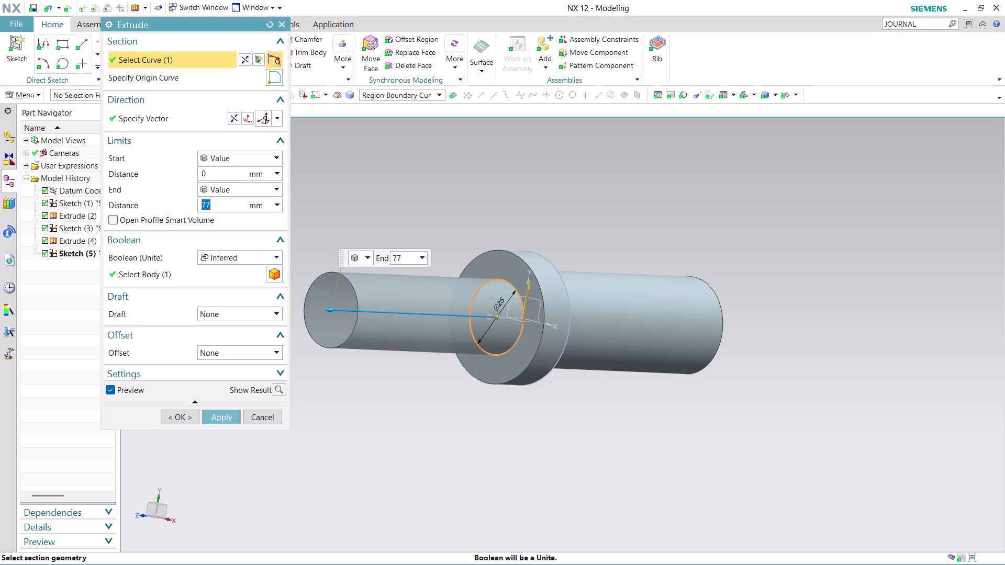
text(30)
key(Return)
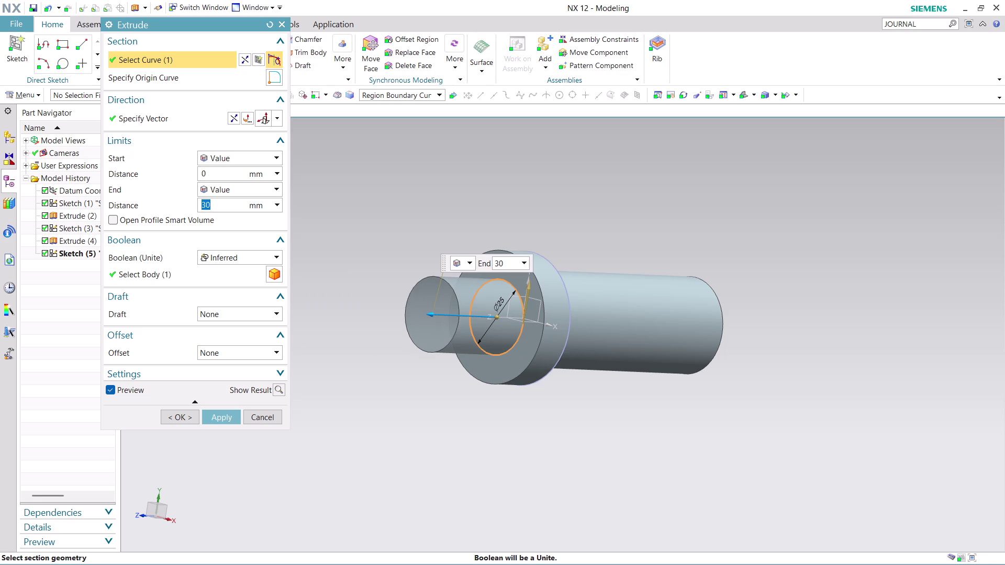
text(25)
click(214, 419)
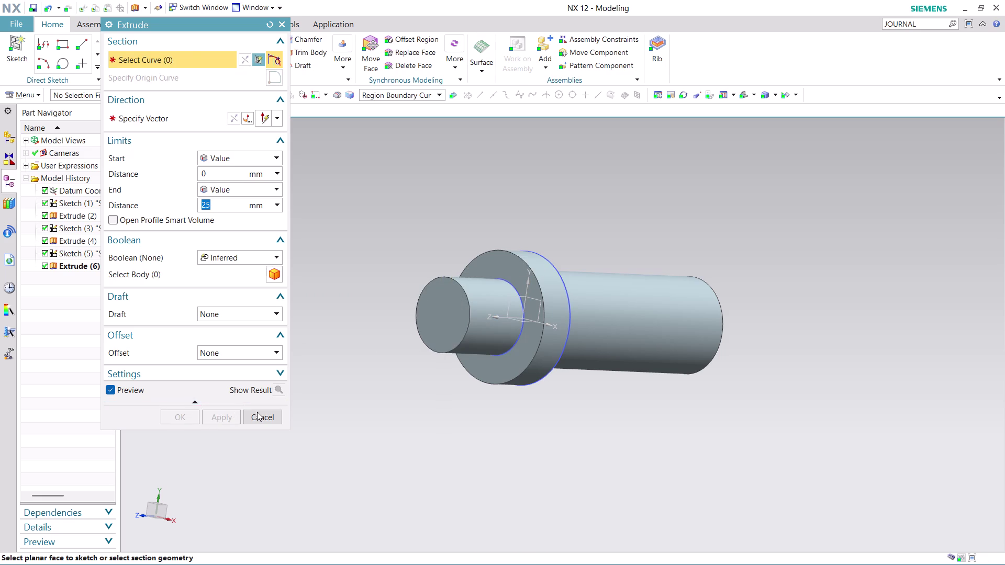
click(257, 413)
Orbit the shaft to a side-on profile and zoom in to fill the window.
middle_drag(578, 397, 548, 391)
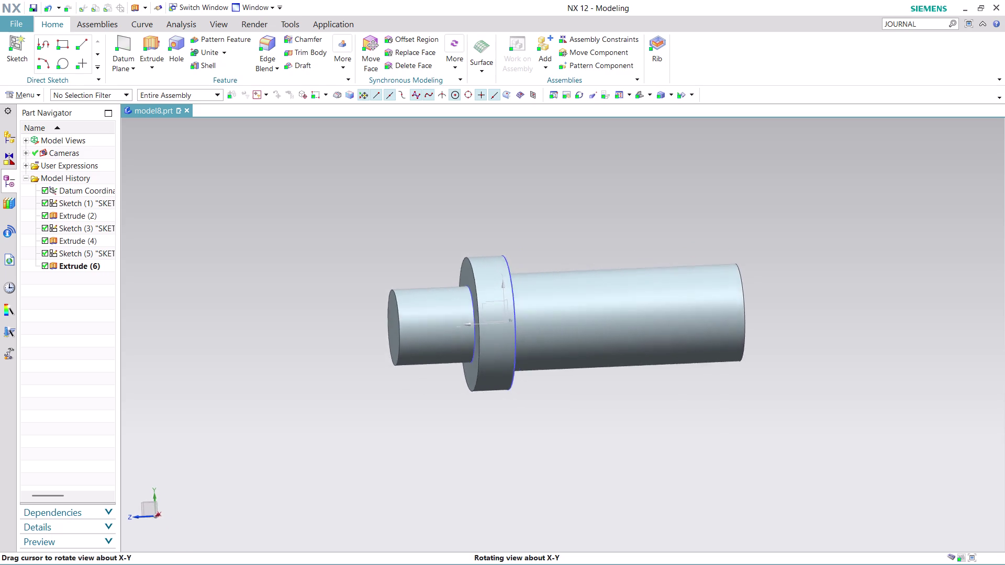
middle_drag(548, 390, 562, 356)
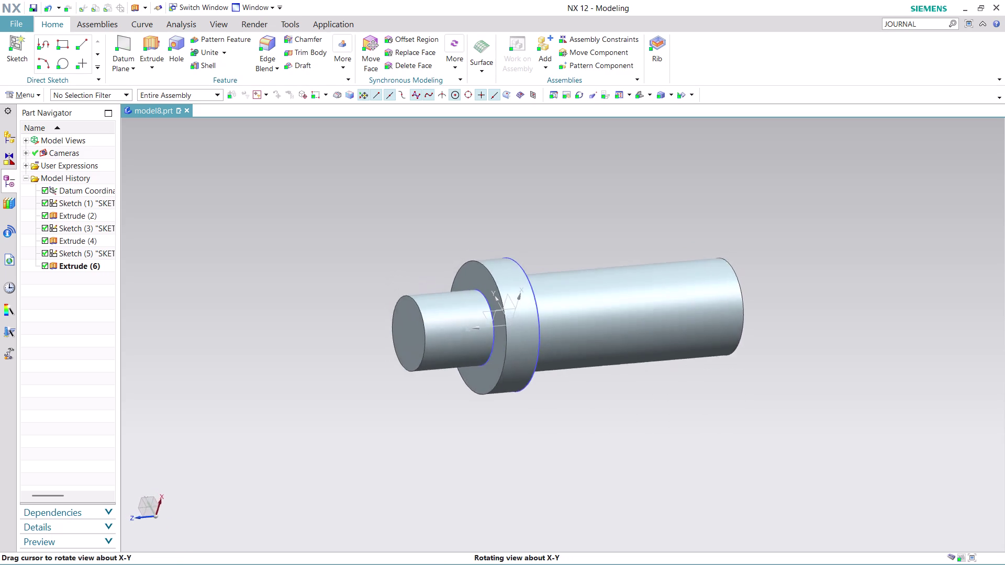
middle_drag(561, 356, 541, 335)
middle_click(542, 335)
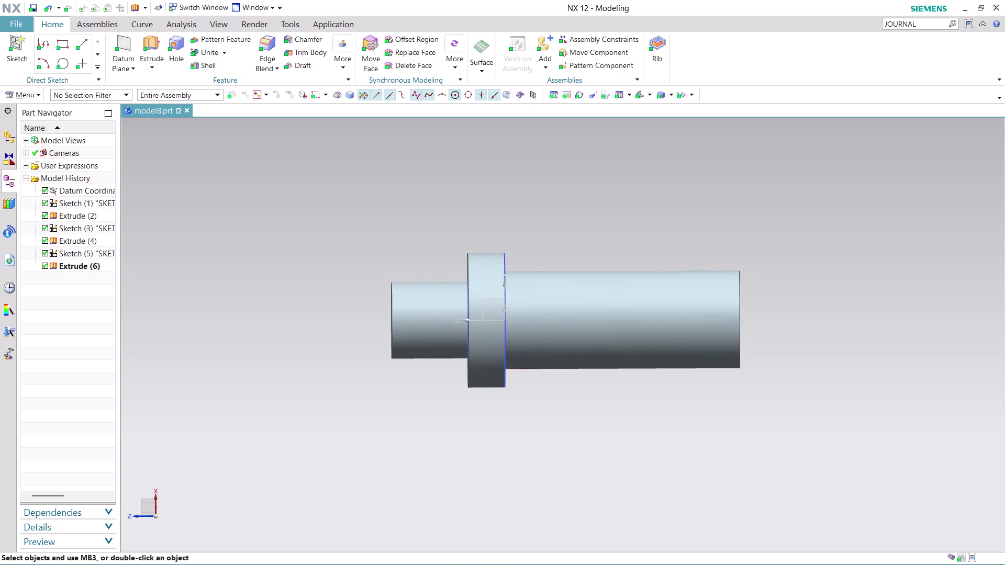
scroll(down, 3)
scroll(up, 3)
scroll(down, 3)
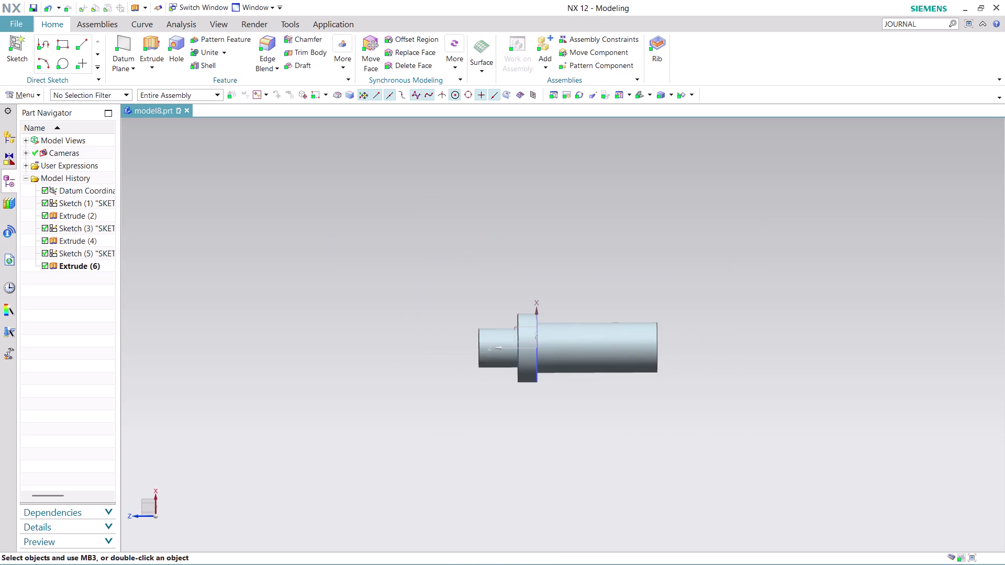
scroll(up, 3)
scroll(down, 3)
scroll(up, 3)
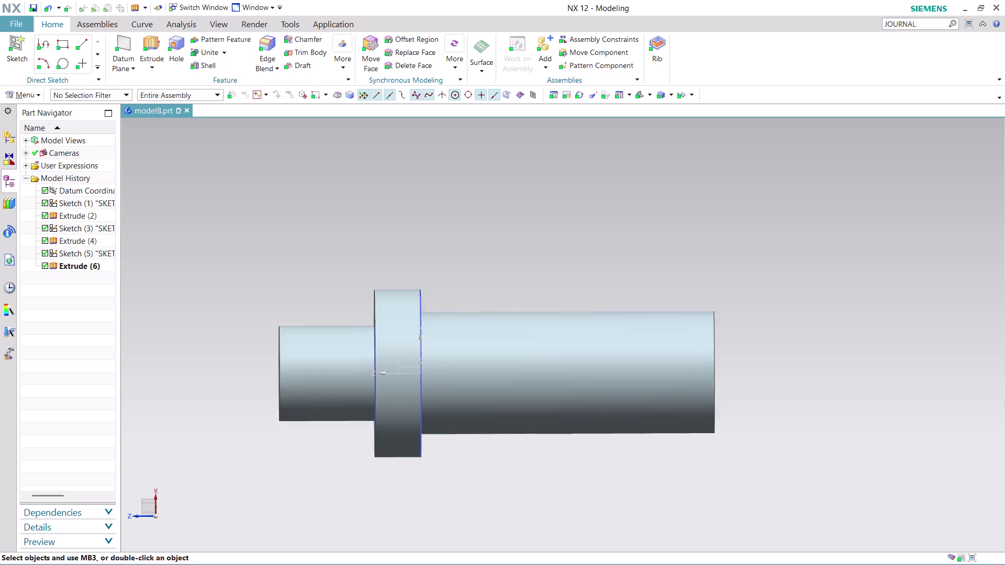
scroll(up, 3)
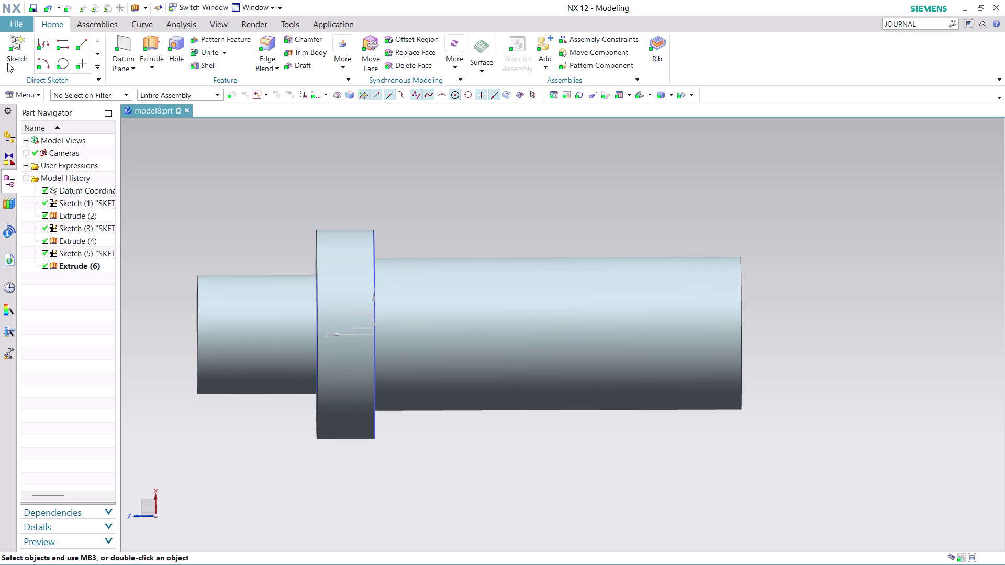
click(32, 92)
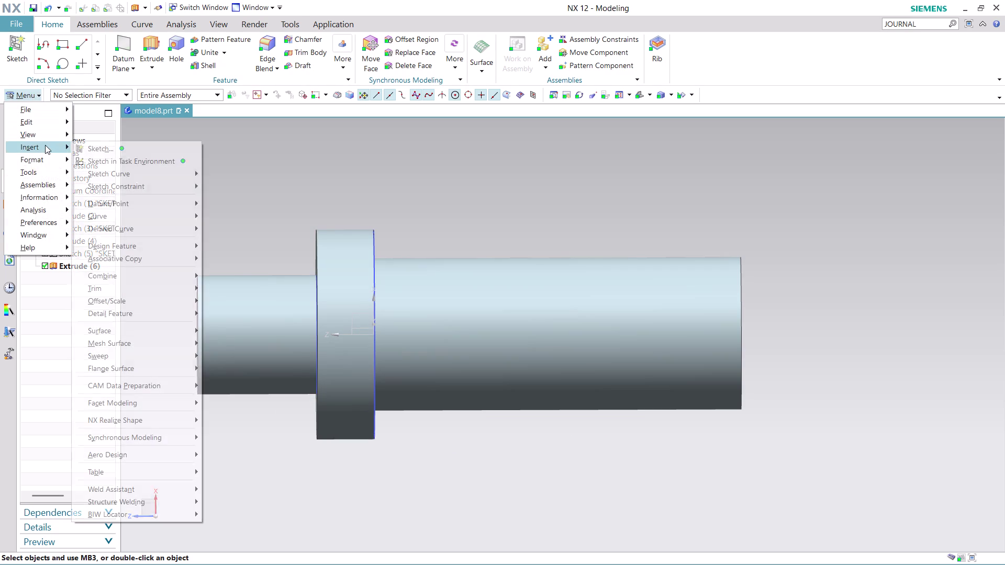
Start a new sketch and choose the datum XZ plane through the shaft axis.
click(124, 158)
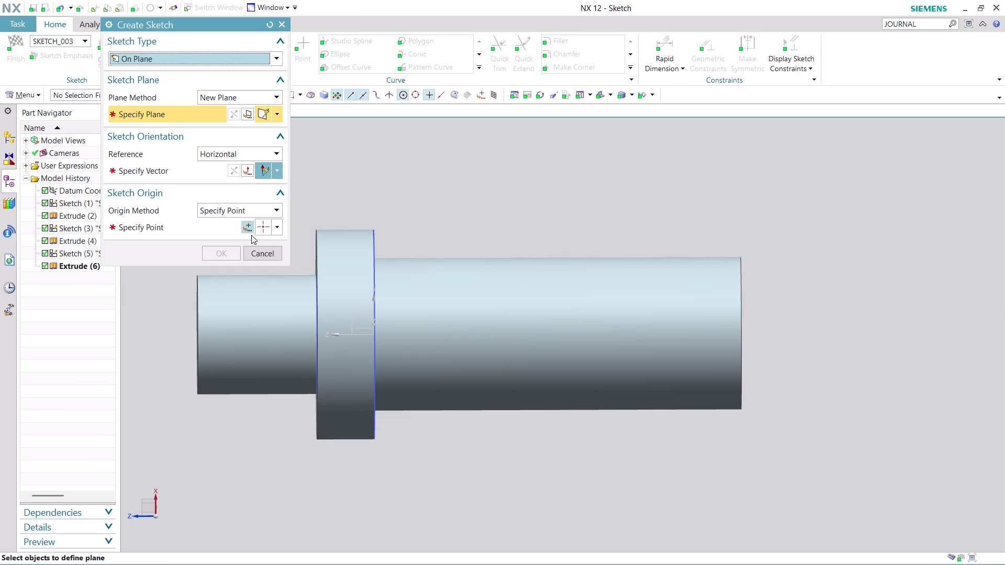
scroll(up, 3)
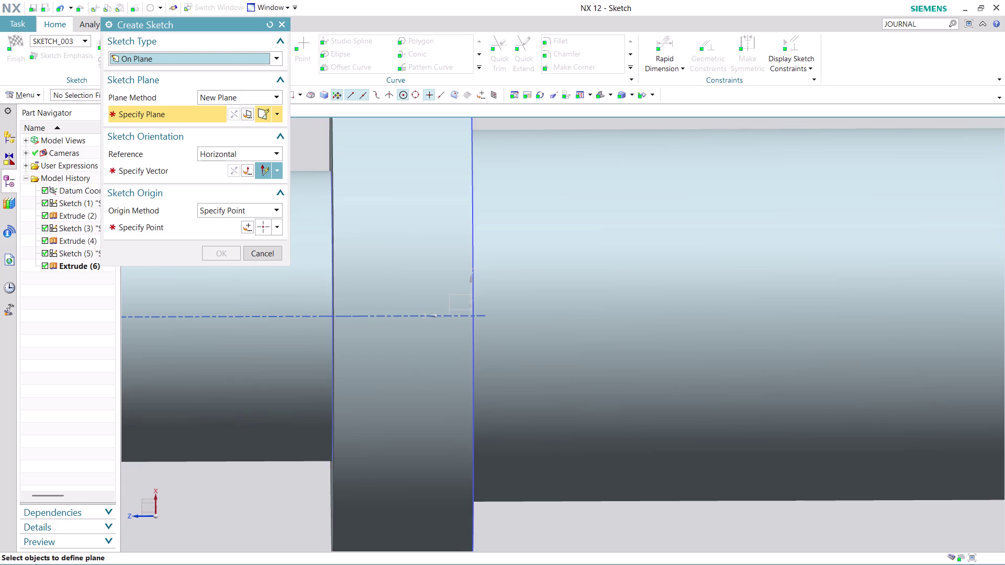
click(456, 295)
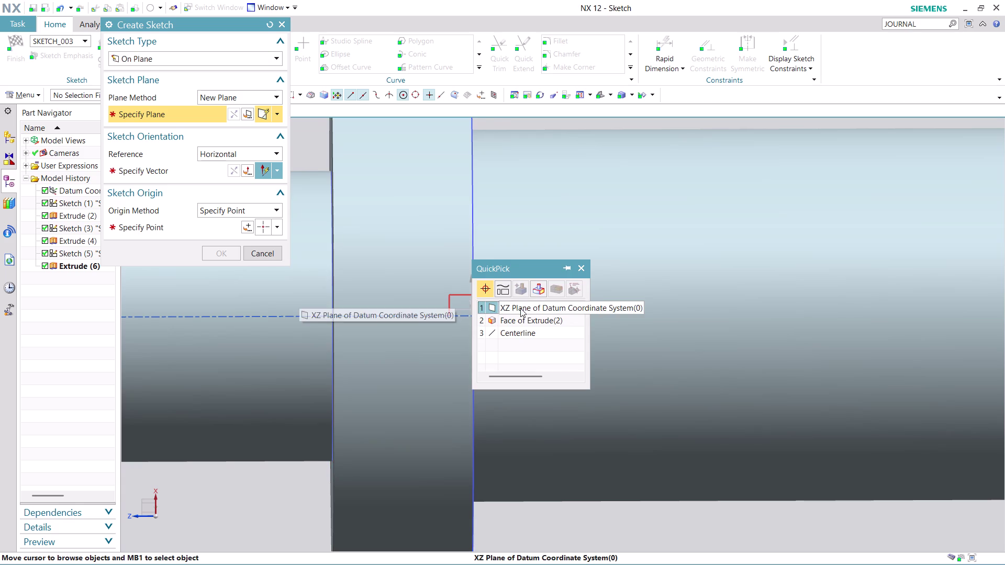
click(520, 308)
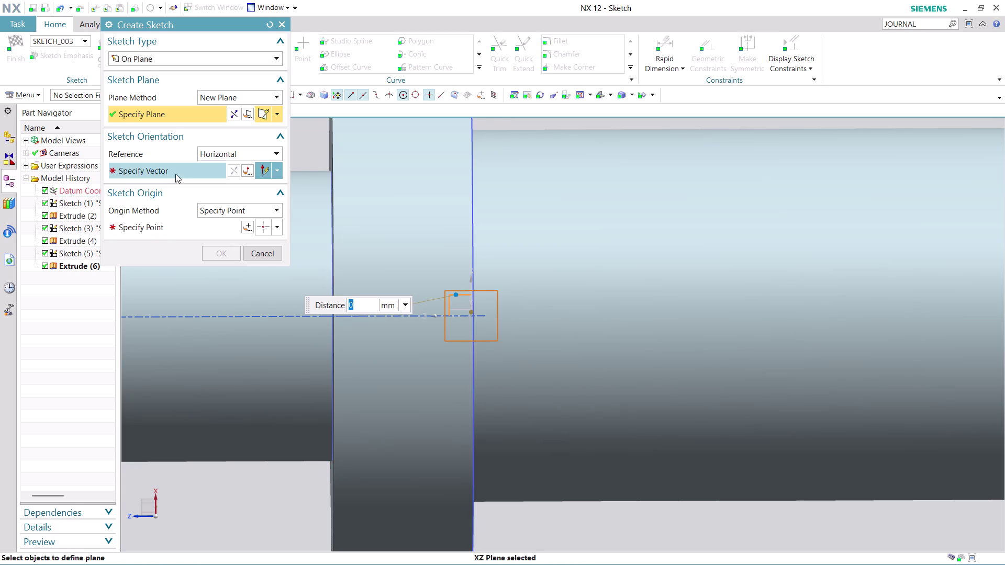
Set the sketch reference direction and place its origin on the shaft axis.
click(176, 174)
click(534, 332)
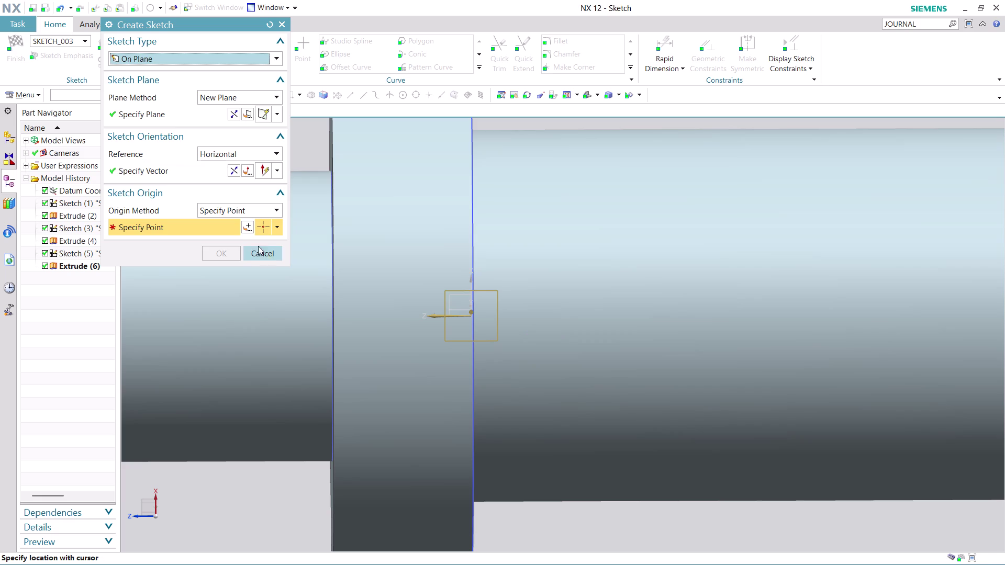
click(245, 229)
click(233, 243)
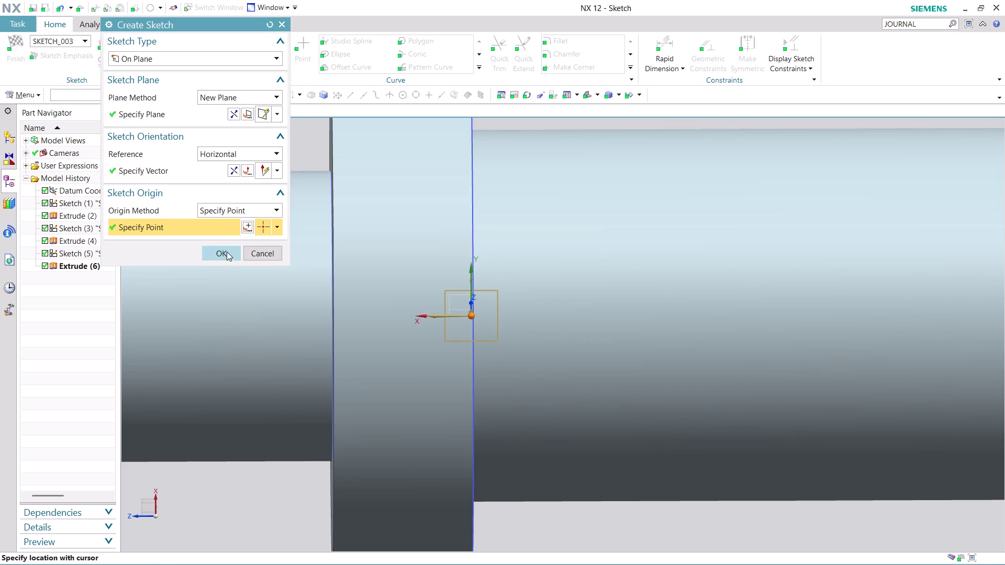
click(226, 252)
scroll(down, 3)
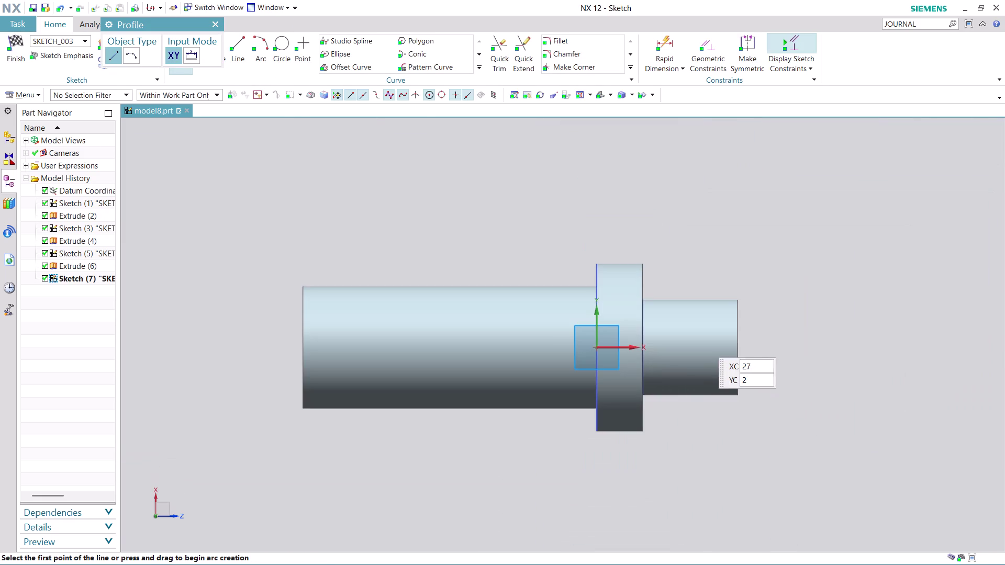
scroll(up, 3)
scroll(down, 3)
scroll(up, 3)
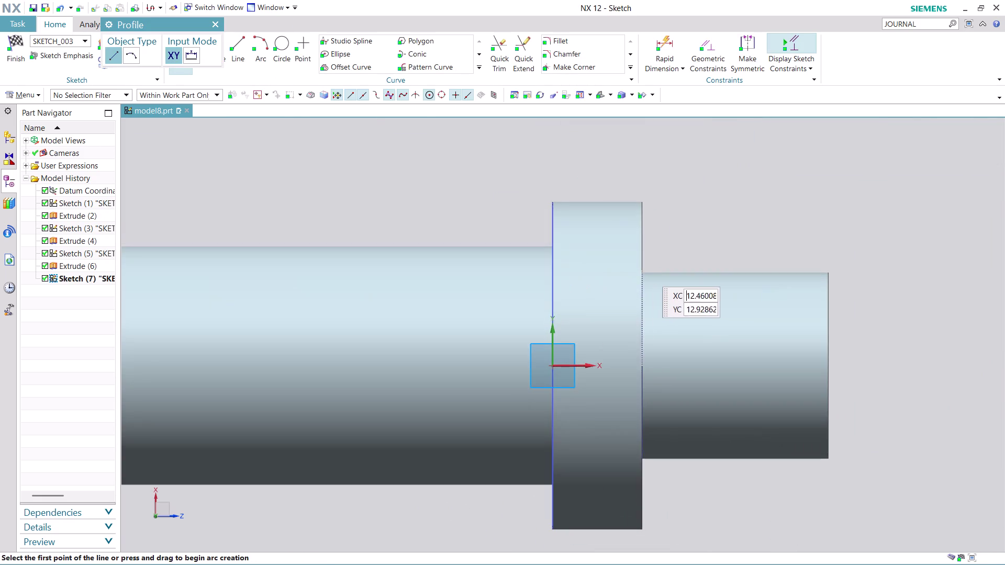
scroll(down, 3)
scroll(up, 3)
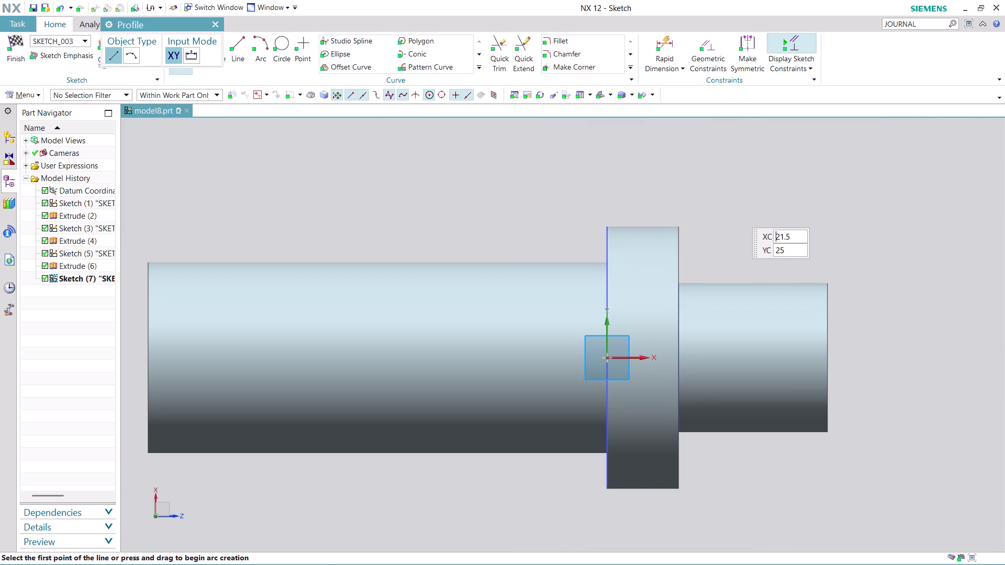